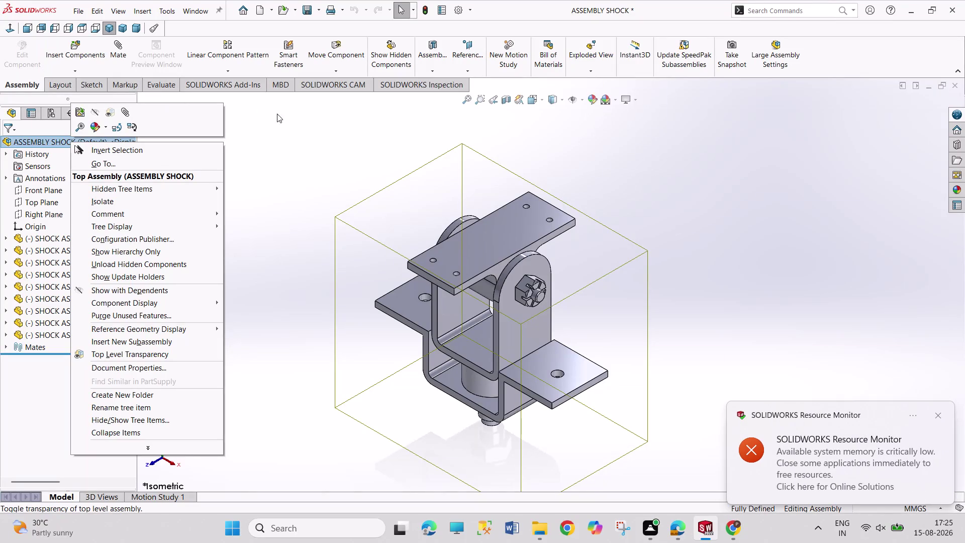
Check the assembly's Default configuration, then return to the feature list.
click(291, 117)
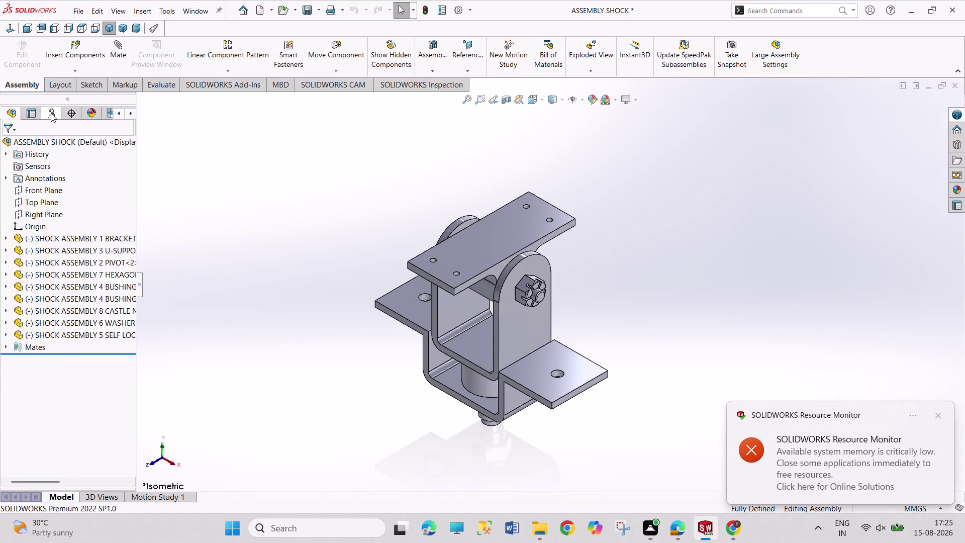
click(50, 113)
click(71, 164)
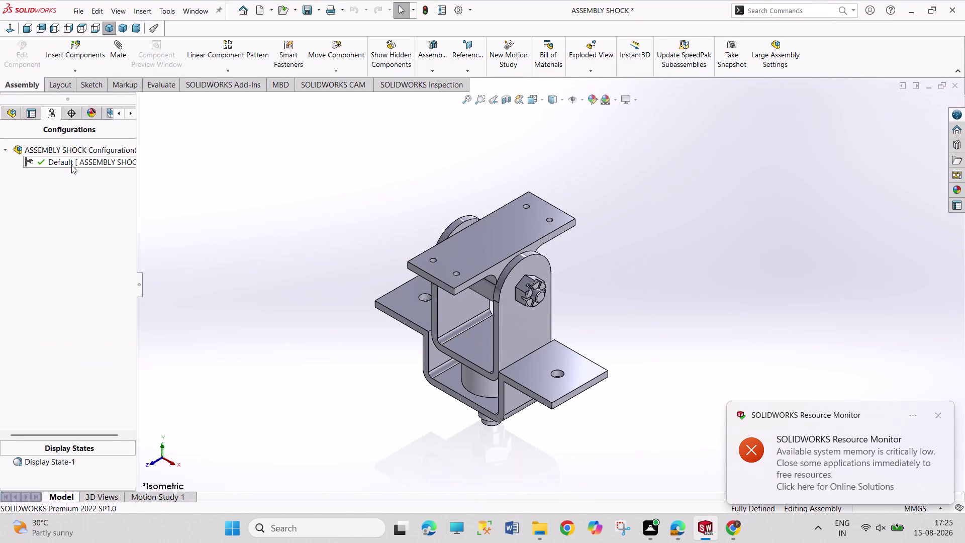
click(4, 147)
click(4, 149)
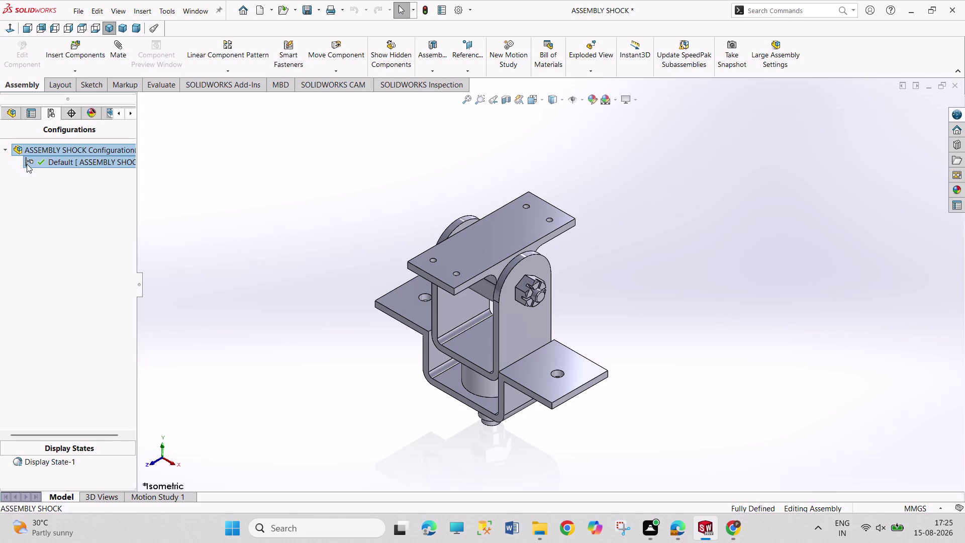
click(28, 162)
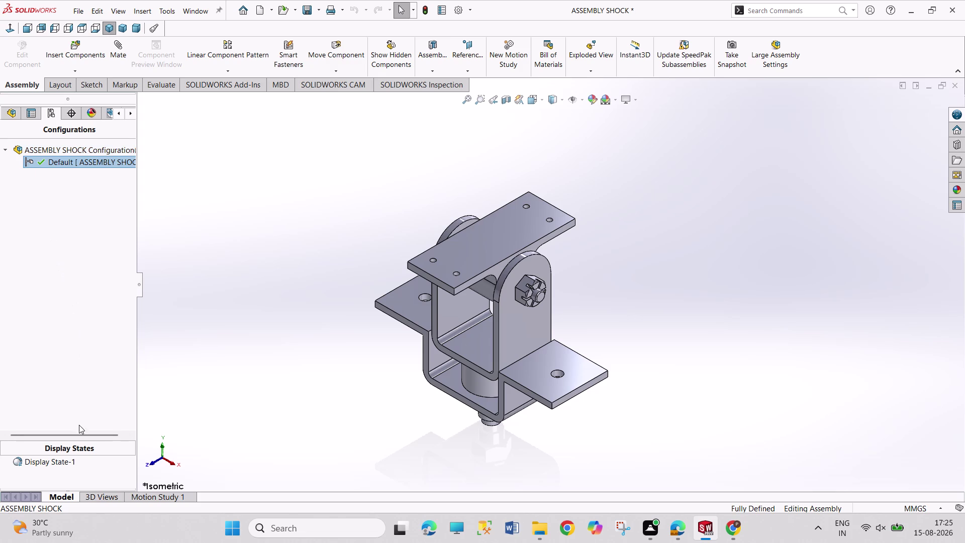
click(13, 111)
click(32, 113)
click(17, 113)
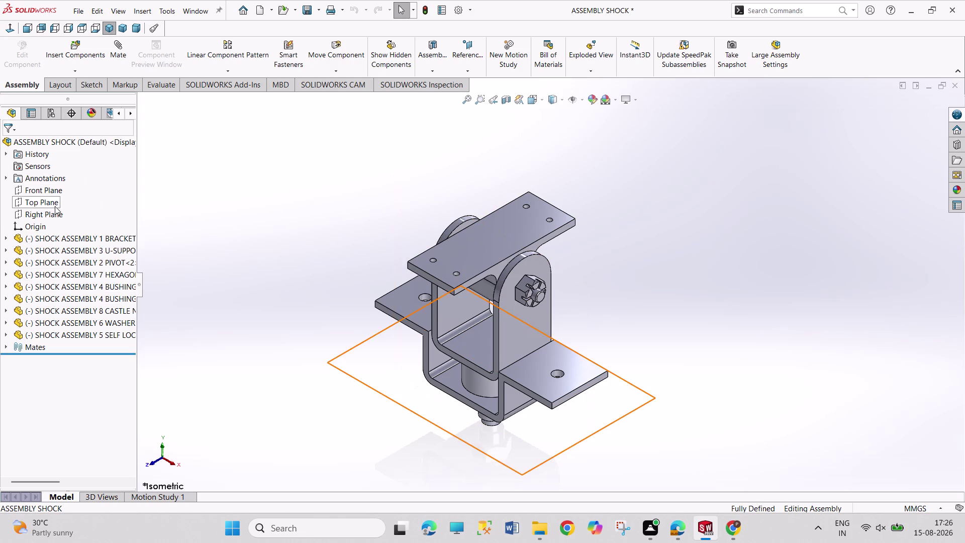
Bring up and dismiss the top assembly's options, undo, and save the shock assembly.
right_click(55, 135)
right_click(56, 141)
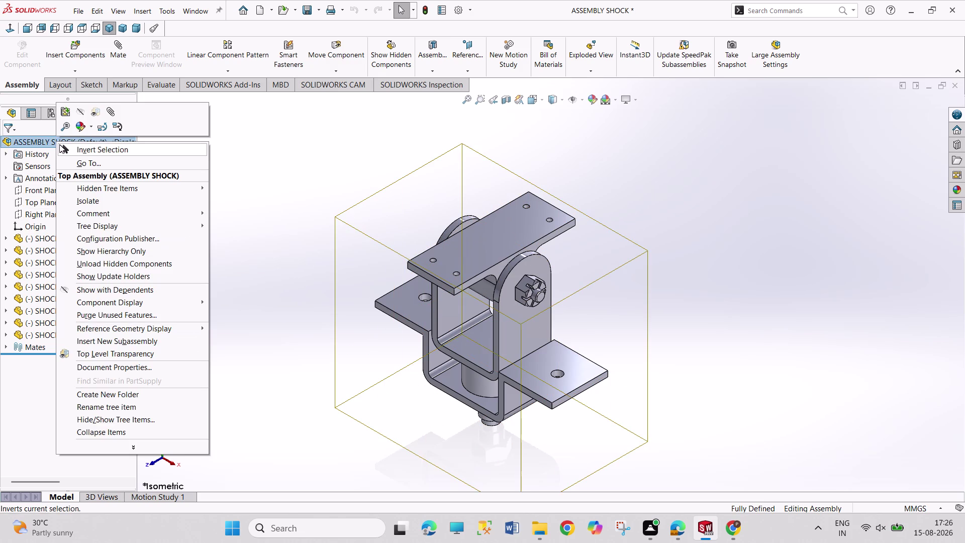
click(261, 201)
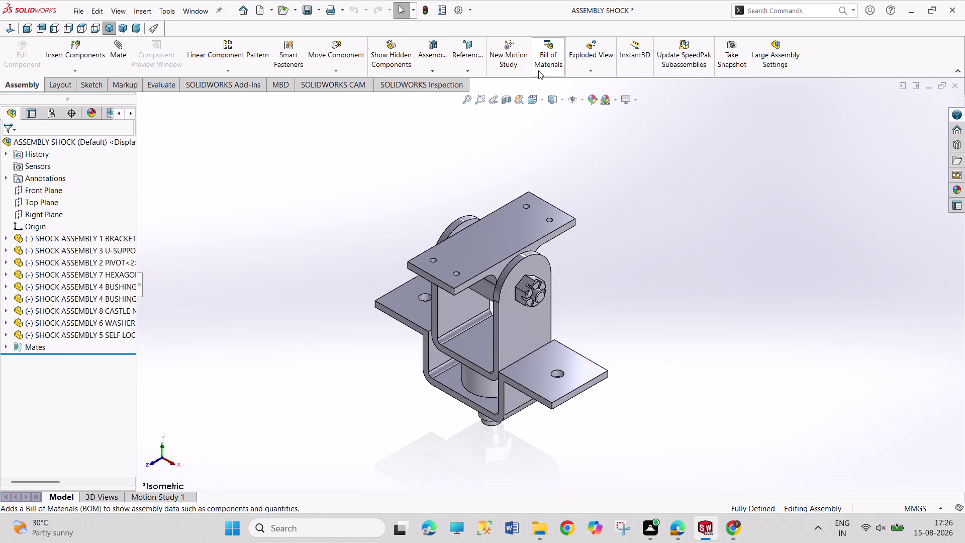
key(ctrl+z)
click(367, 161)
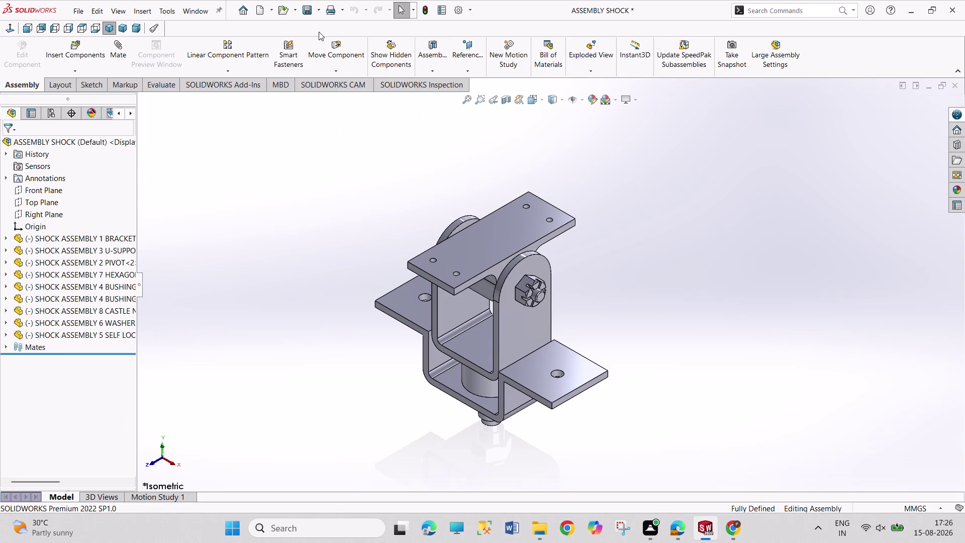
click(312, 11)
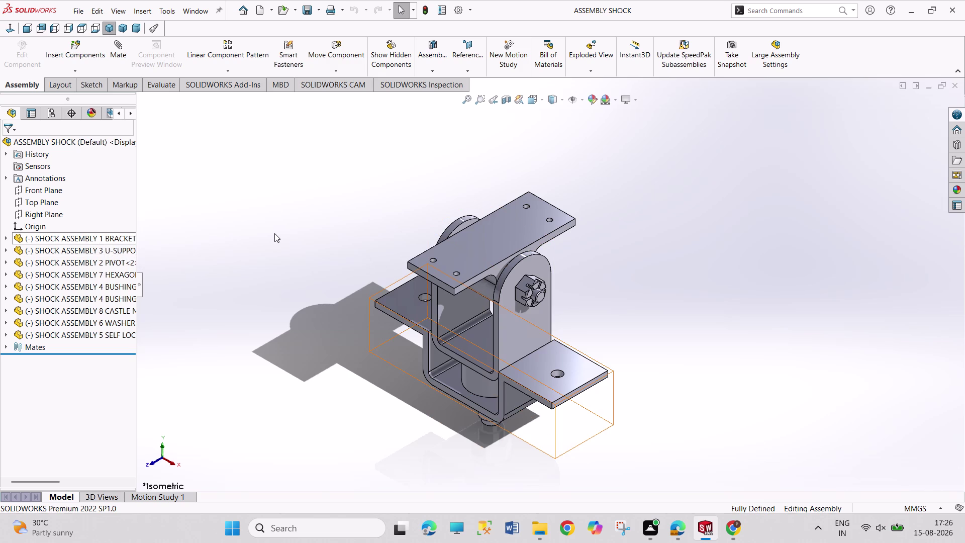
Undo the last three changes and start a new exploded view.
key(ctrl+z)
key(ctrl+z)
key(ctrl+z)
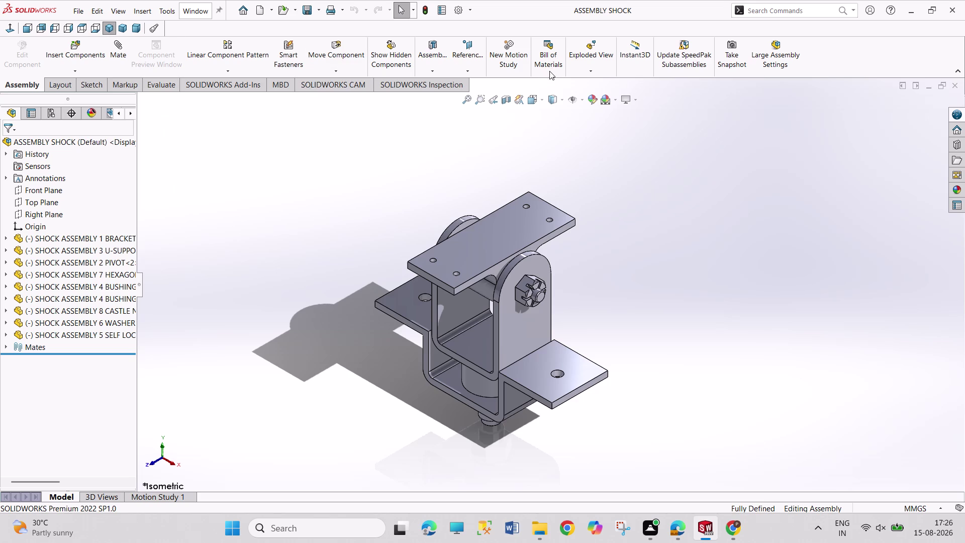
click(583, 53)
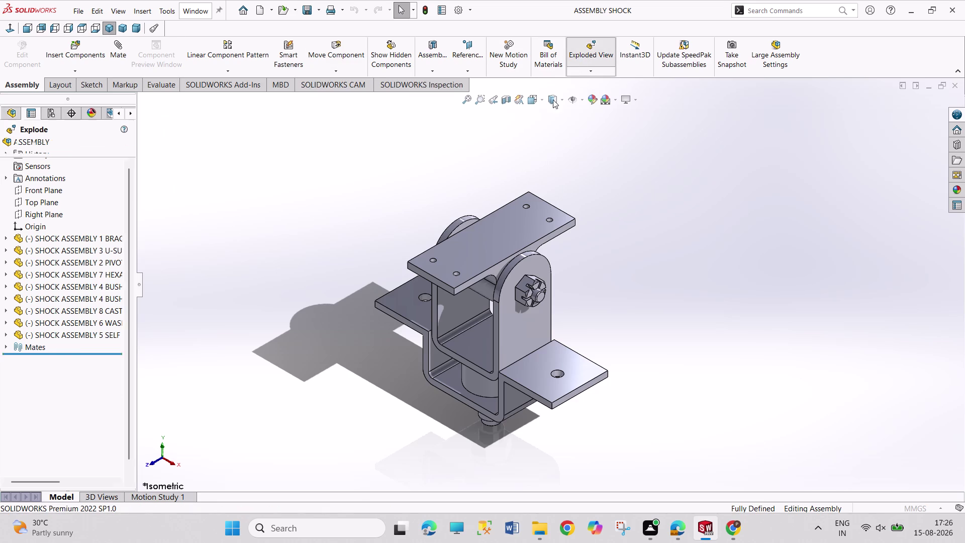
Box-select all assembly components and set the explode step to chain type.
drag(281, 149, 335, 388)
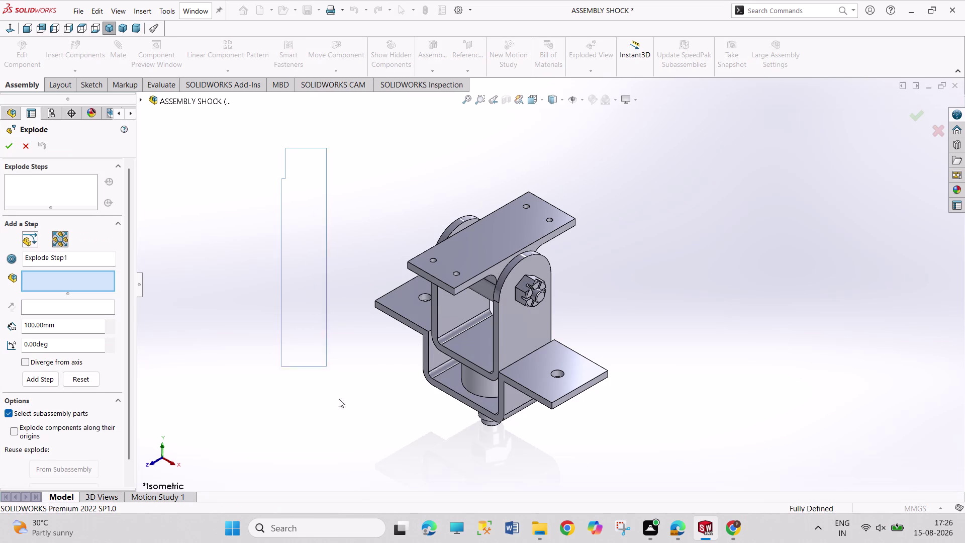
drag(335, 389, 638, 469)
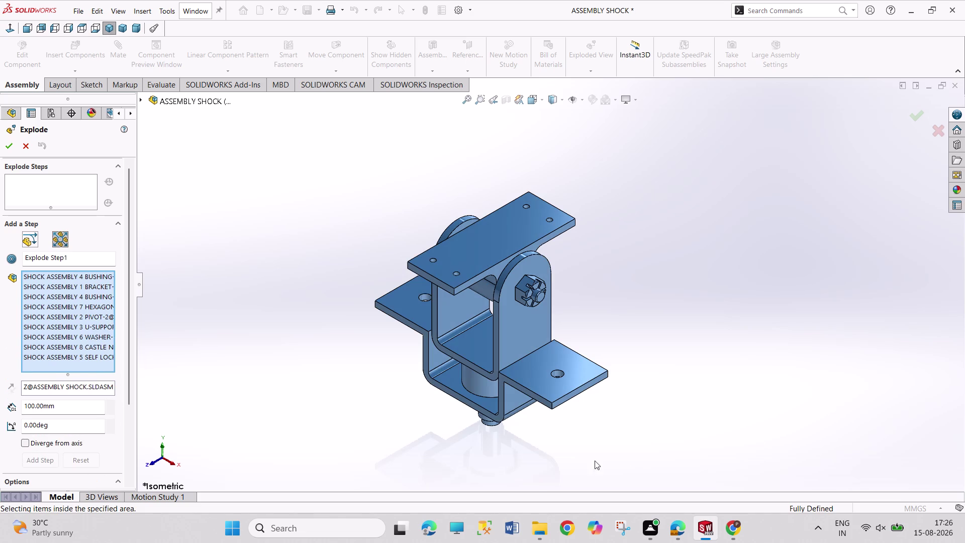
scroll(down, 3)
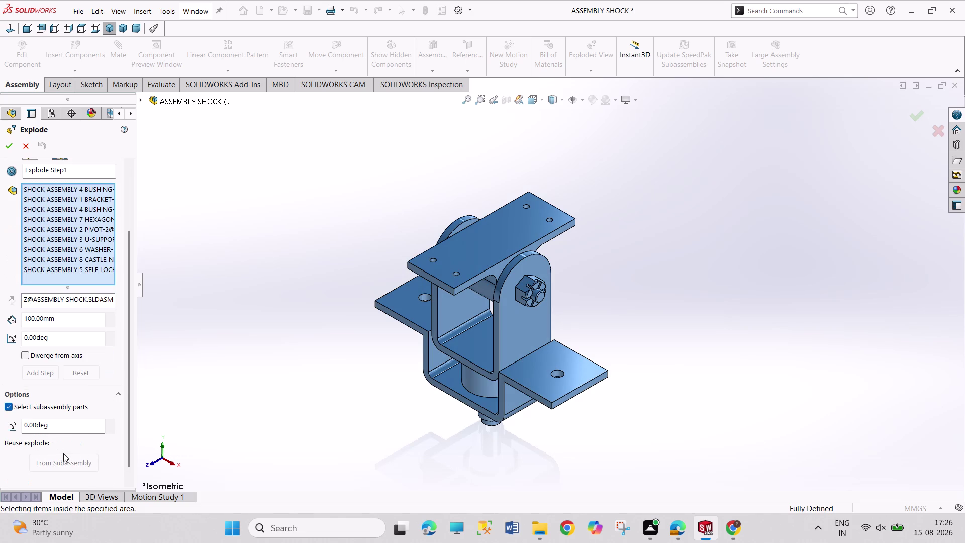
scroll(up, 3)
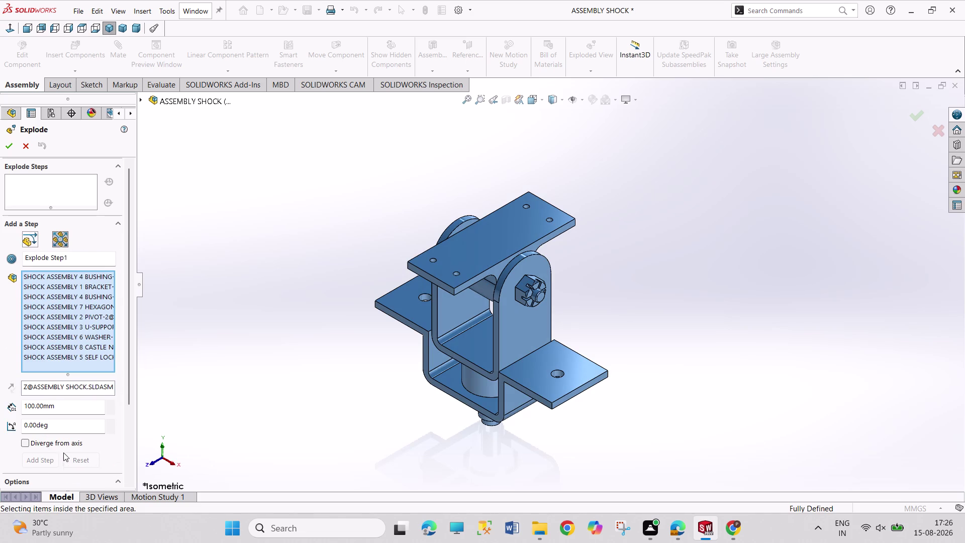
click(13, 257)
click(12, 274)
click(25, 244)
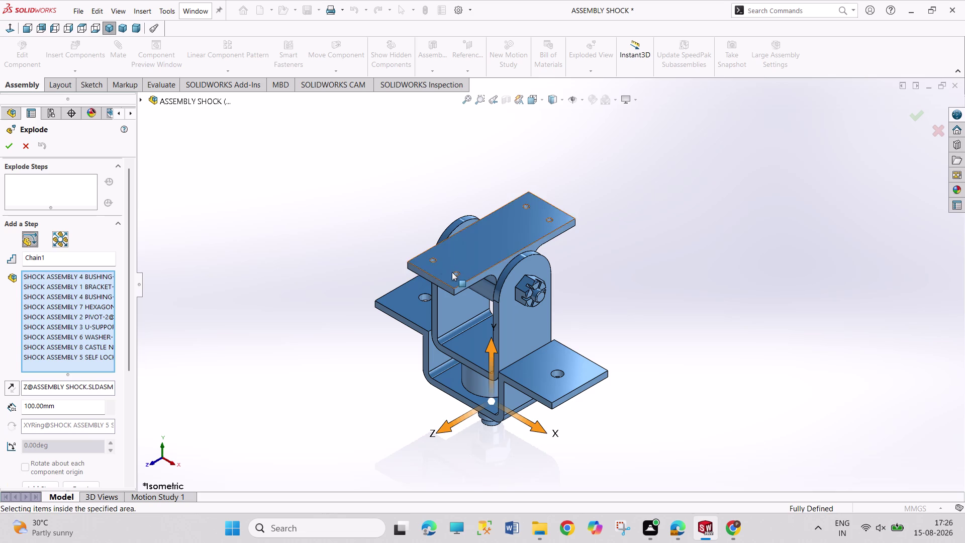
Lift the top plate parts upward along Y and confirm the exploded view.
drag(476, 251, 472, 179)
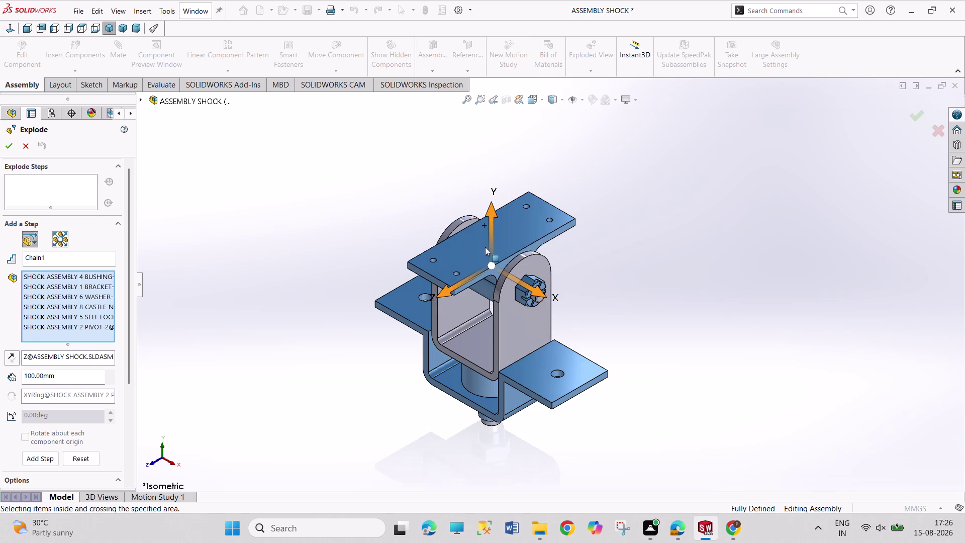
drag(485, 246, 485, 208)
click(493, 229)
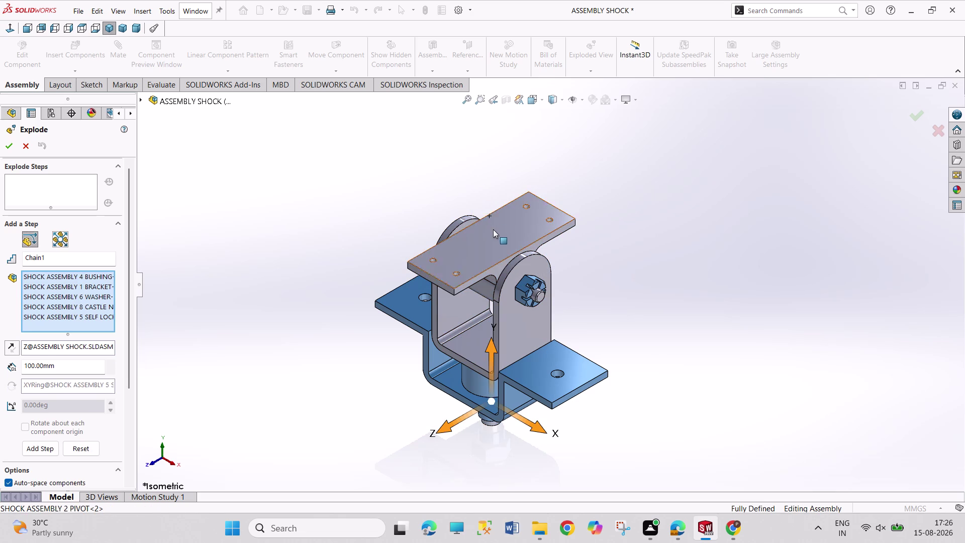
drag(492, 236, 492, 176)
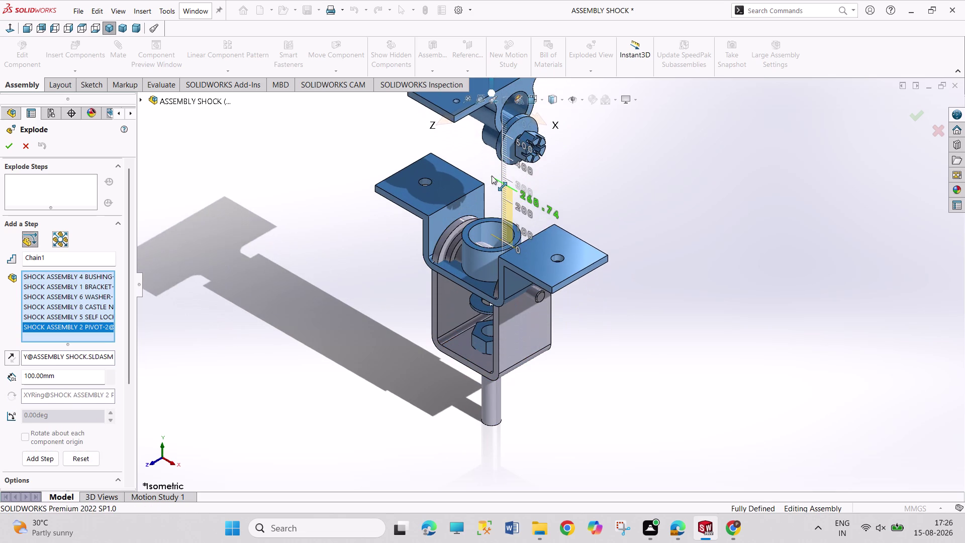
drag(492, 175, 492, 180)
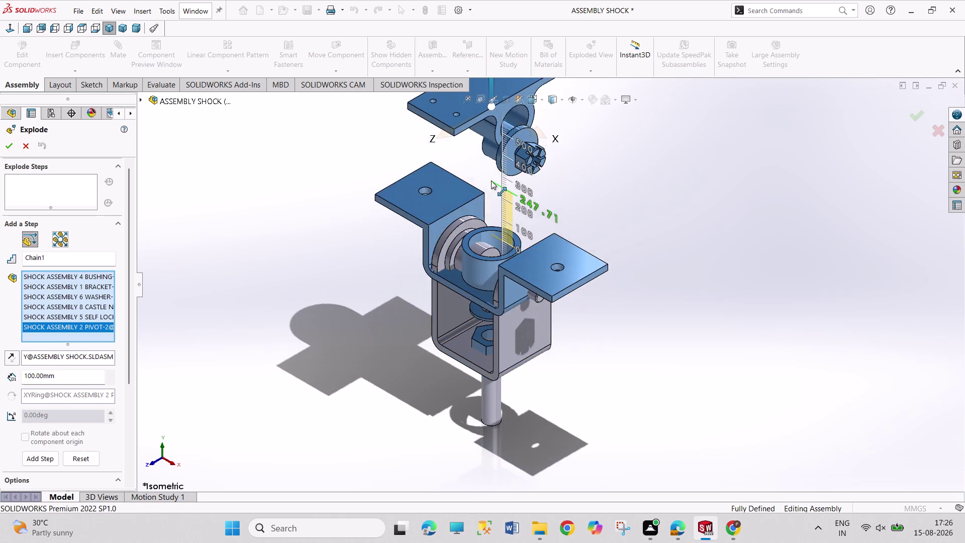
drag(492, 181, 498, 215)
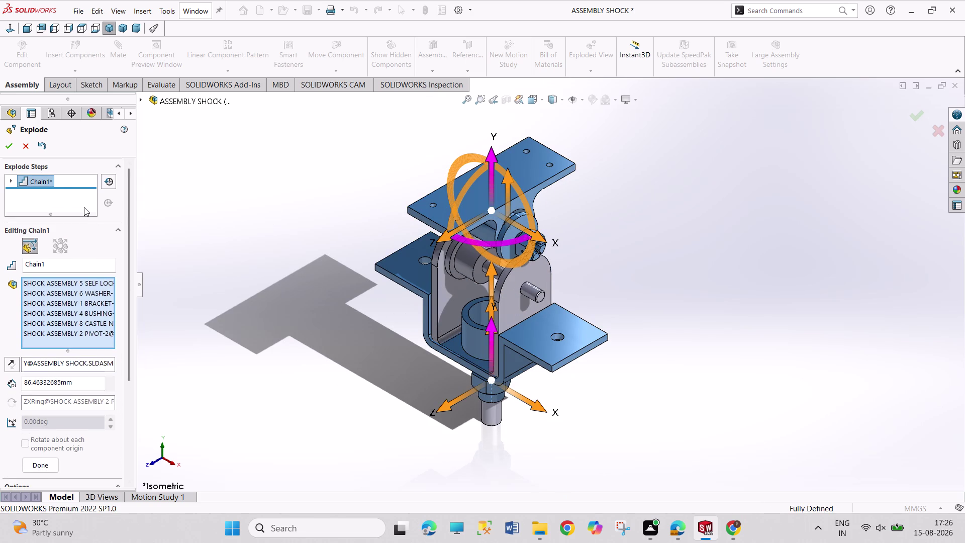
click(11, 151)
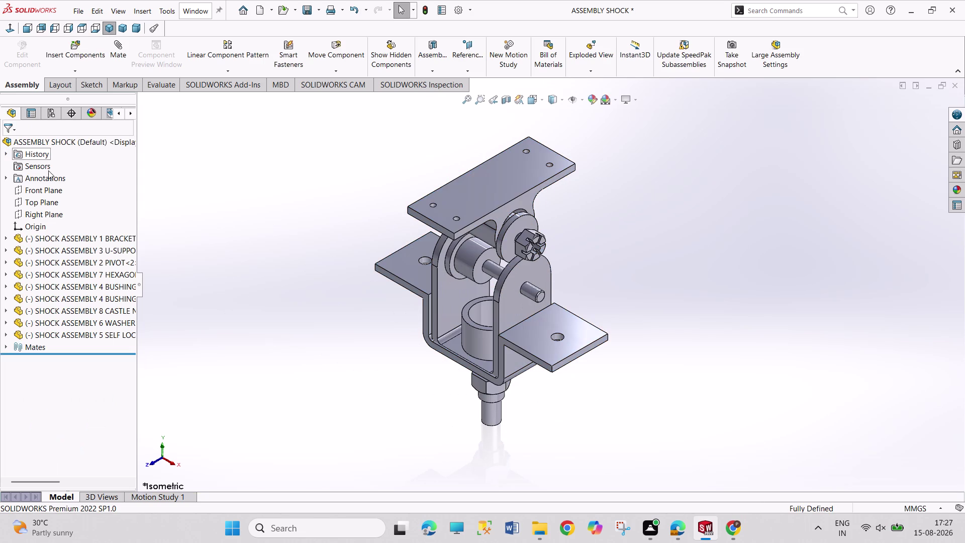
Isolate the top assembly from its context menu, then undo four changes.
right_click(74, 143)
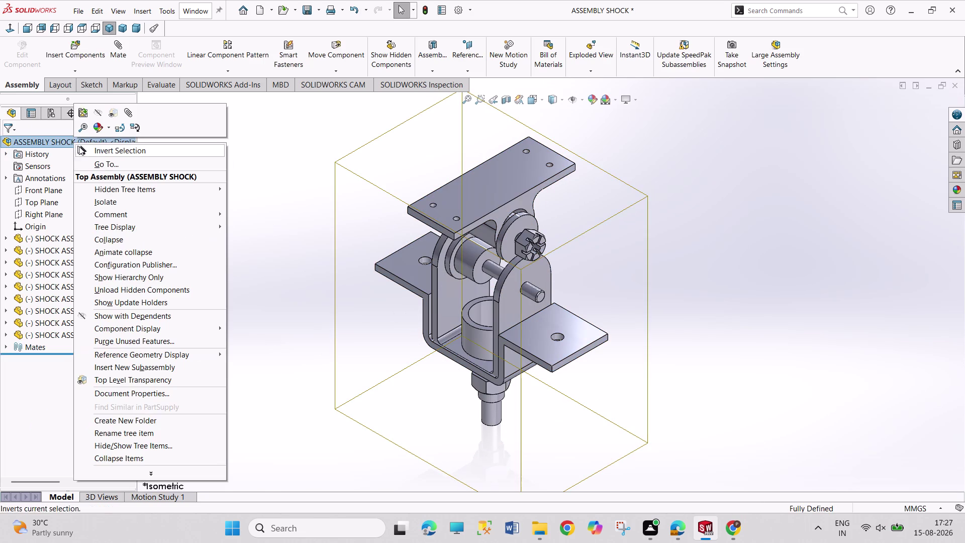
click(105, 202)
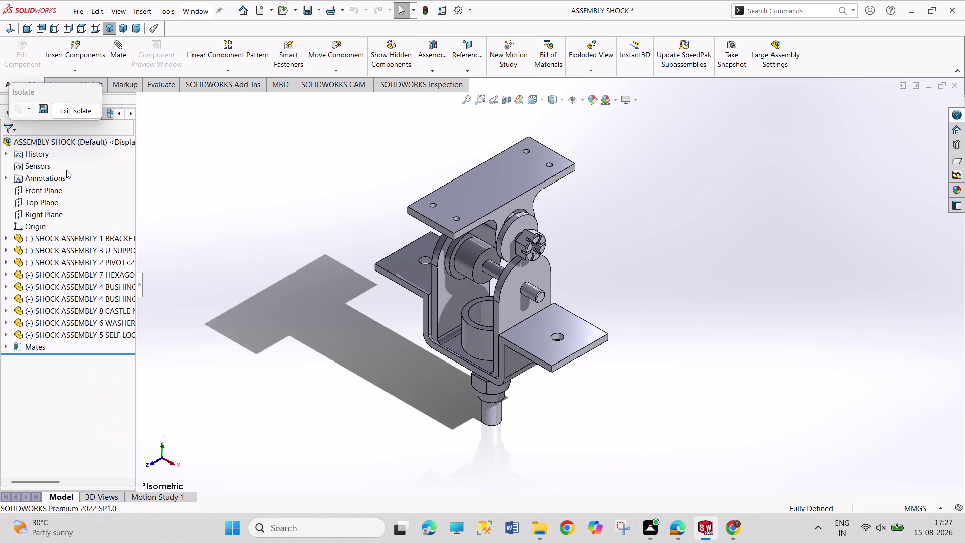
click(68, 114)
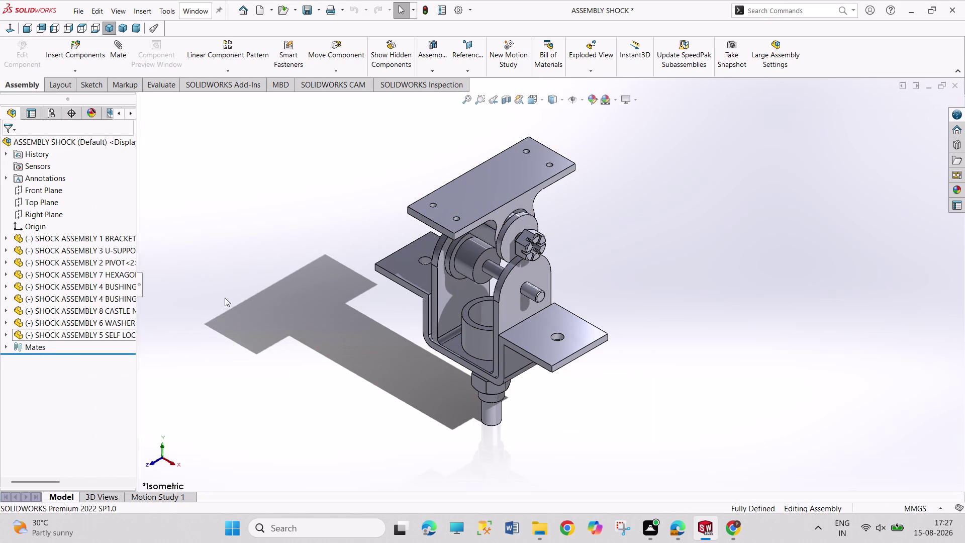
key(ctrl+z)
key(ctrl+z)
key(ctrl+z)
key(ctrl+z)
Cancel the first explode attempt and restart Exploded View from the Assembly dropdown.
click(601, 55)
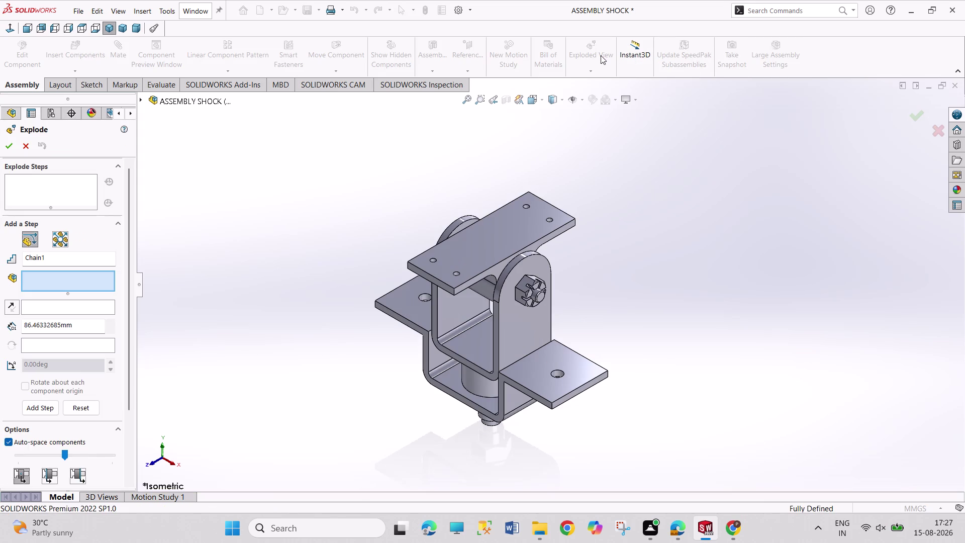
click(15, 146)
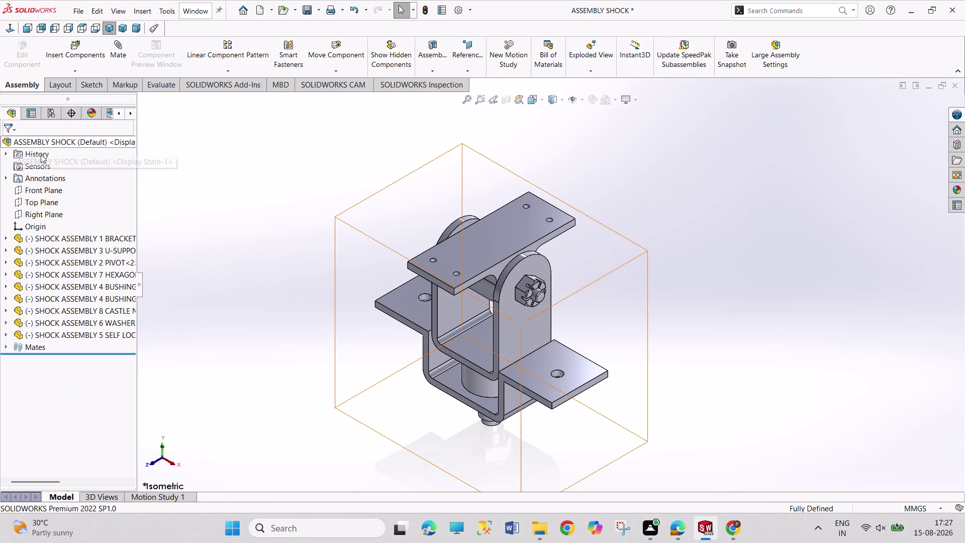
click(274, 203)
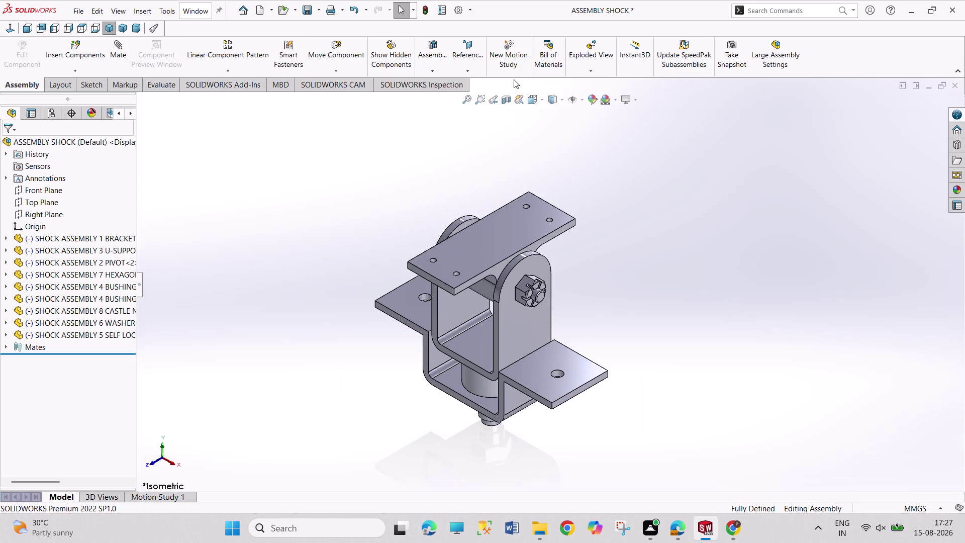
click(589, 69)
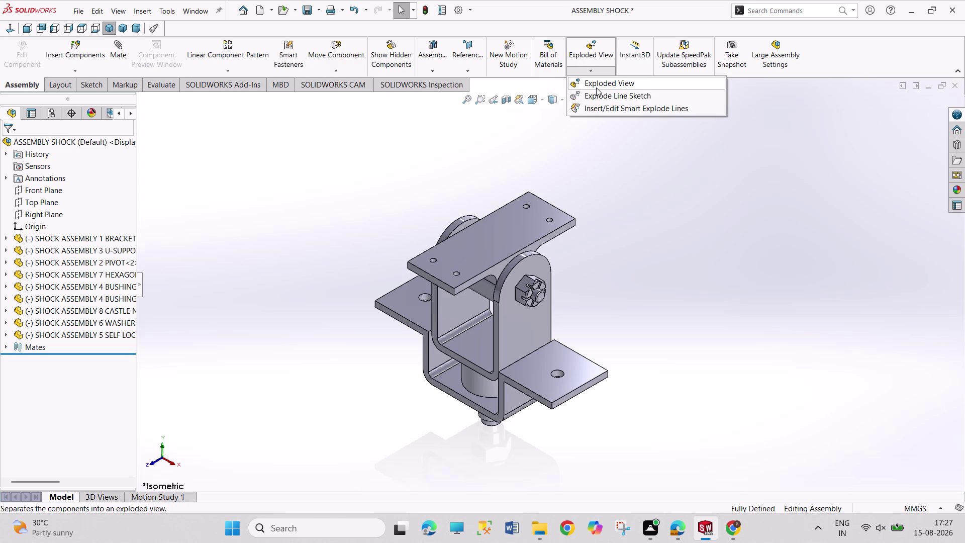
click(596, 87)
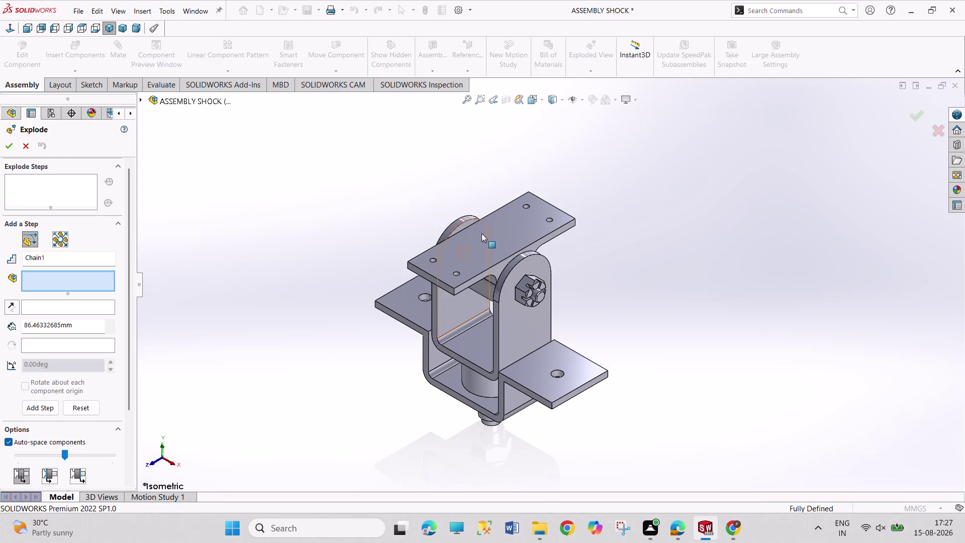
Drag the top pivot piece up along Y above the U-support and accept the explode step.
click(484, 234)
drag(491, 236, 492, 193)
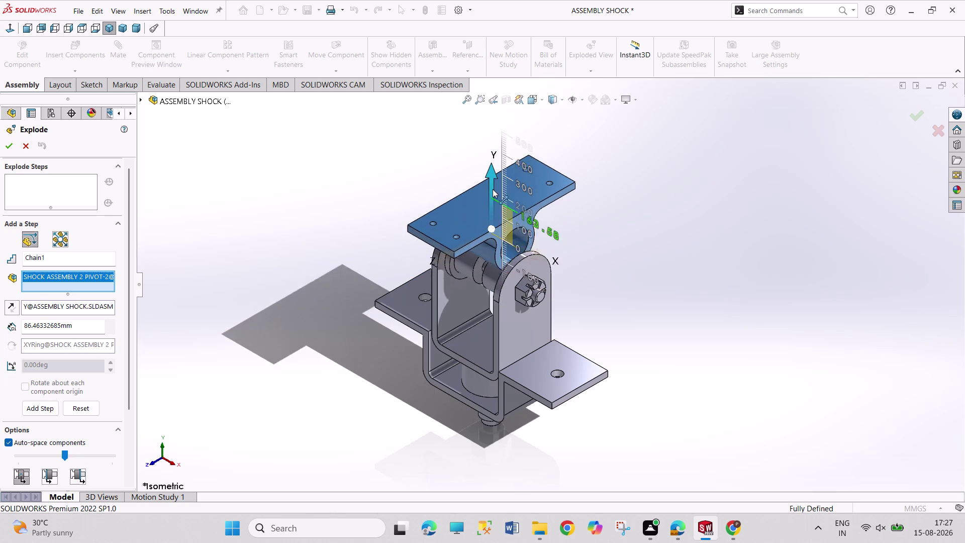
drag(493, 193, 496, 144)
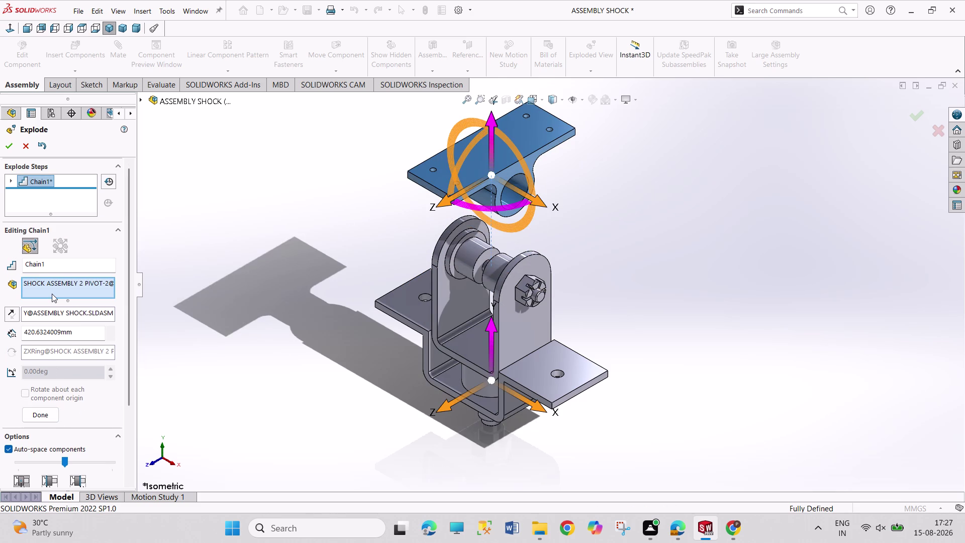
click(11, 148)
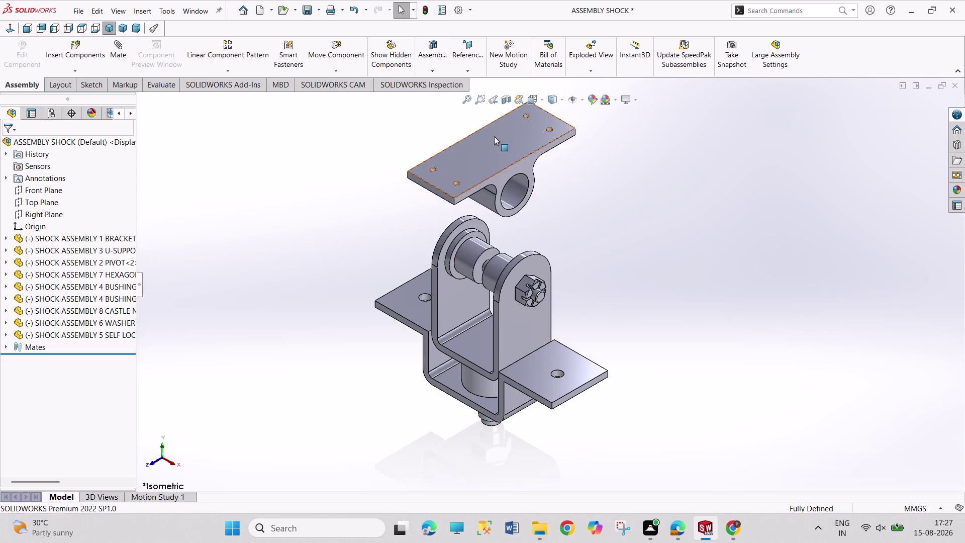
drag(494, 136, 500, 158)
click(309, 223)
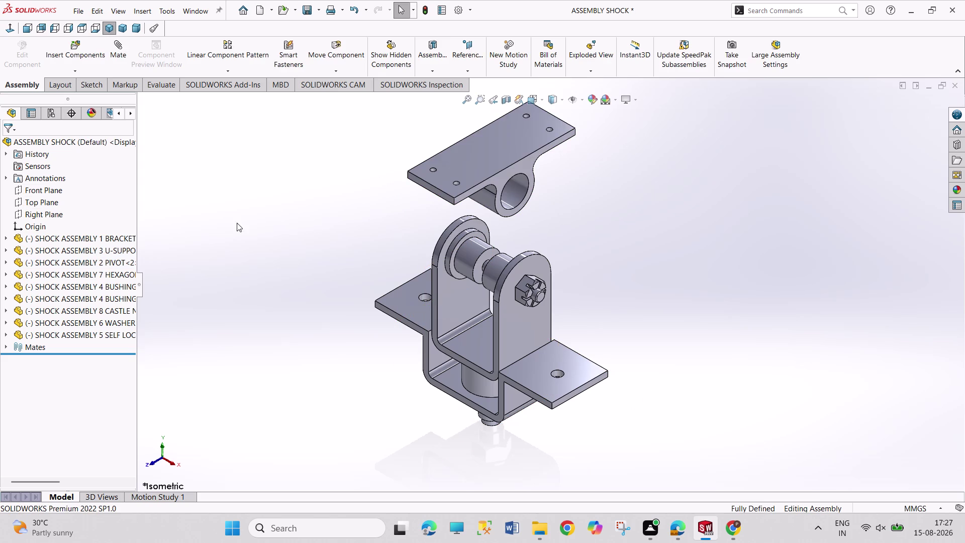
right_click(66, 142)
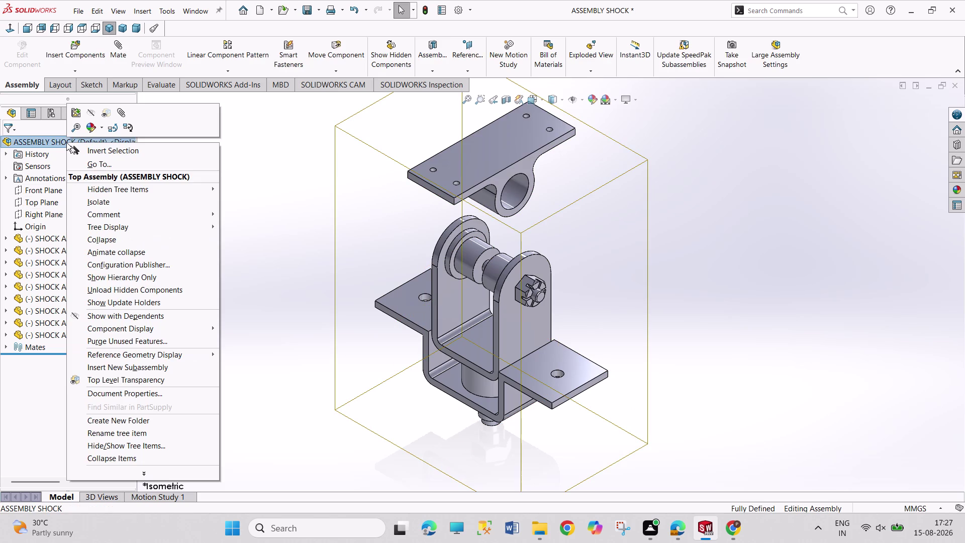
Dismiss the assembly menu and collapse the exploded view.
click(114, 197)
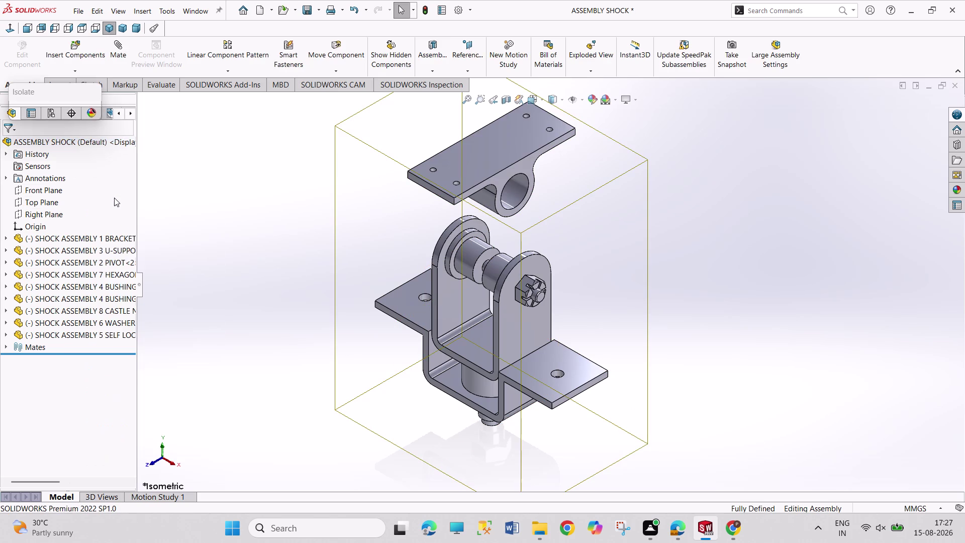
click(64, 111)
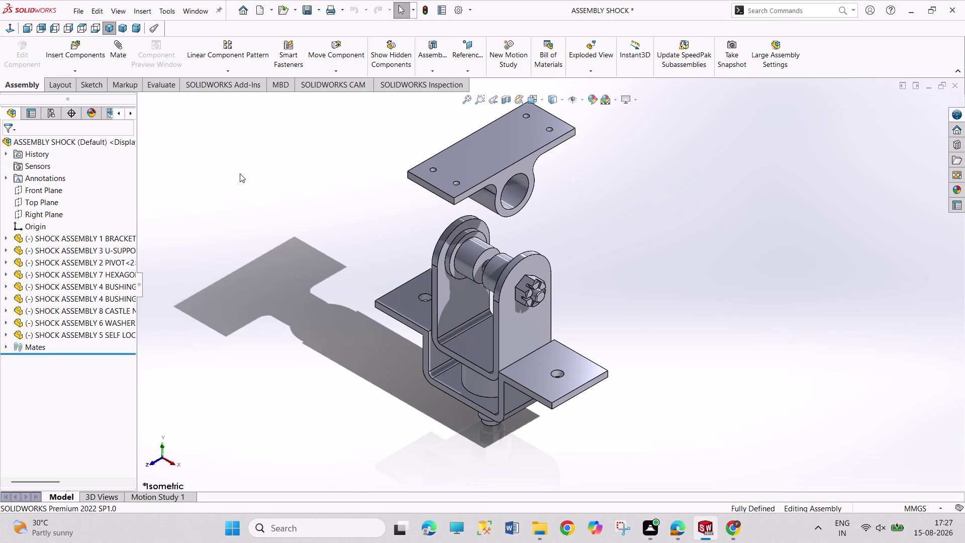
click(582, 49)
click(14, 145)
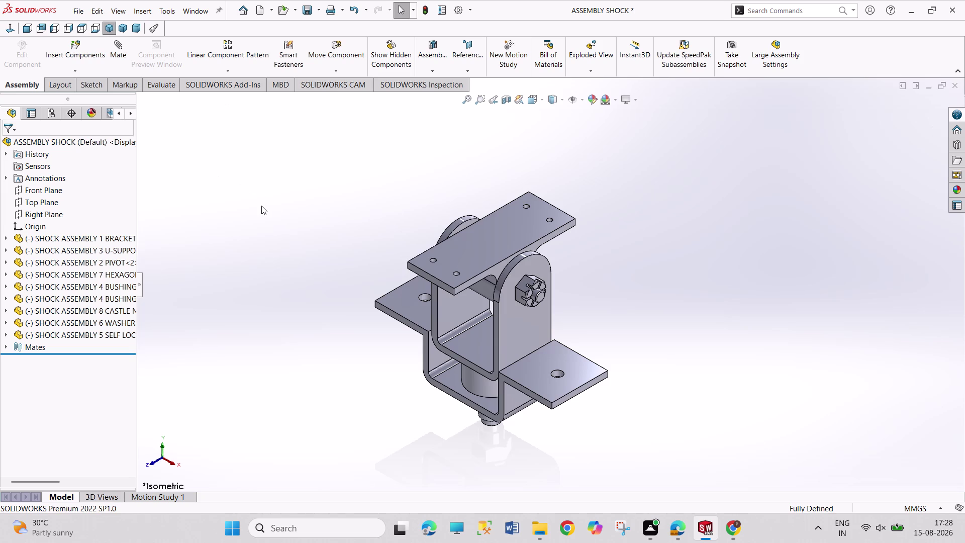
Save, undo three changes, and show the Default configuration in the ConfigurationManager.
key(ctrl+s)
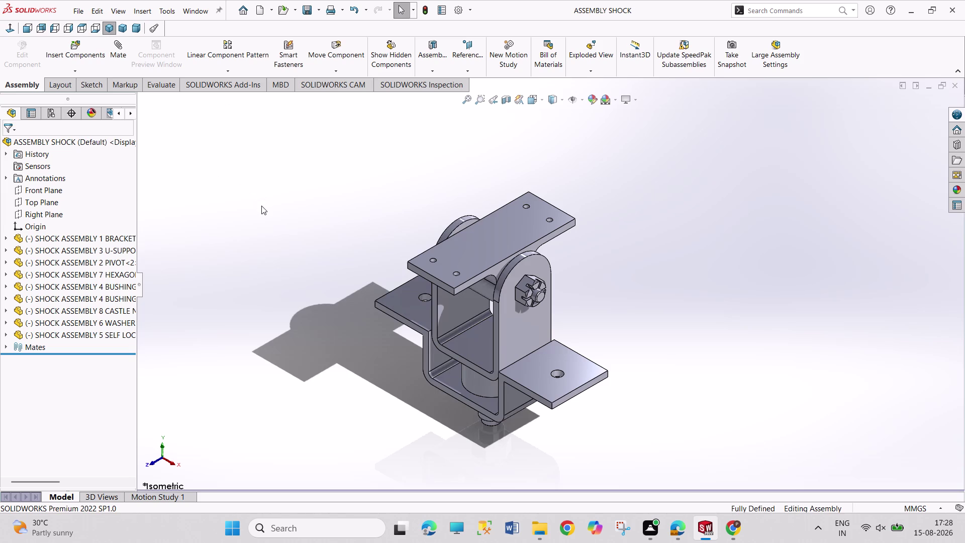
key(ctrl+z)
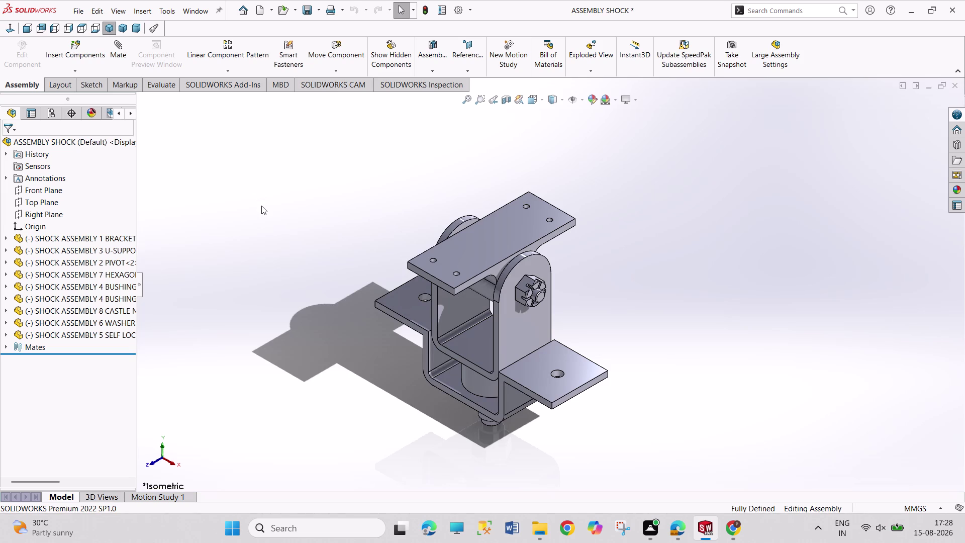
key(ctrl+z)
key(ctrl+z)
click(84, 67)
click(179, 161)
click(45, 115)
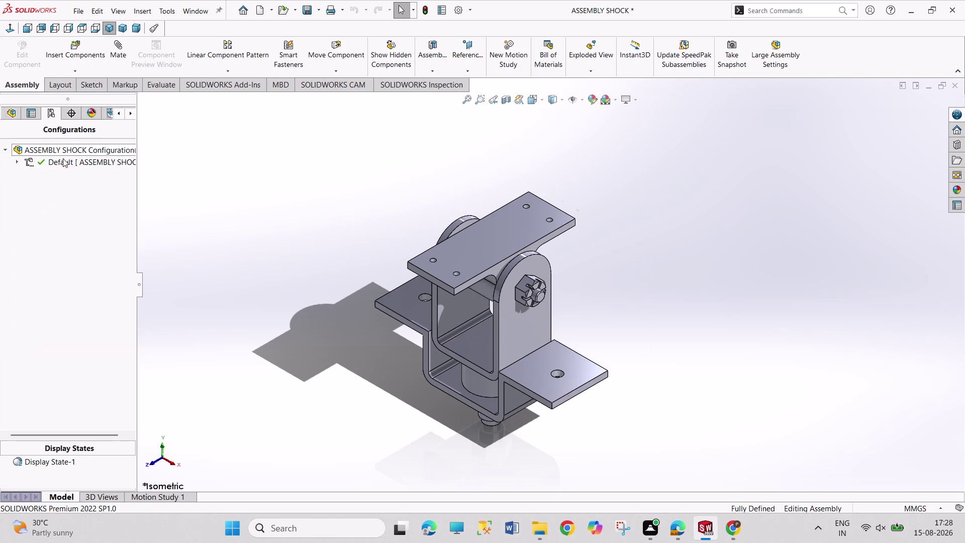
Activate the Default configuration and return to the assembly's design tree.
click(62, 161)
double_click(63, 161)
double_click(63, 161)
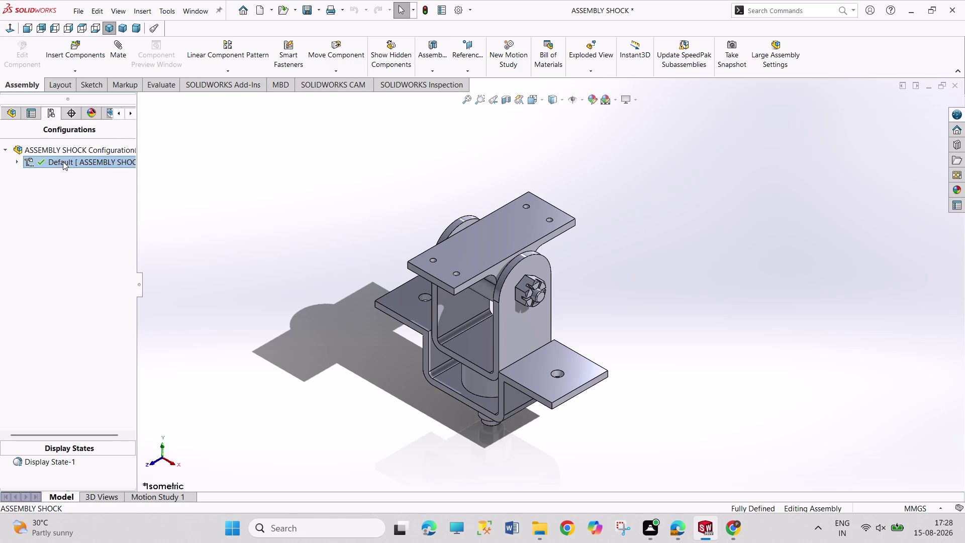
click(17, 112)
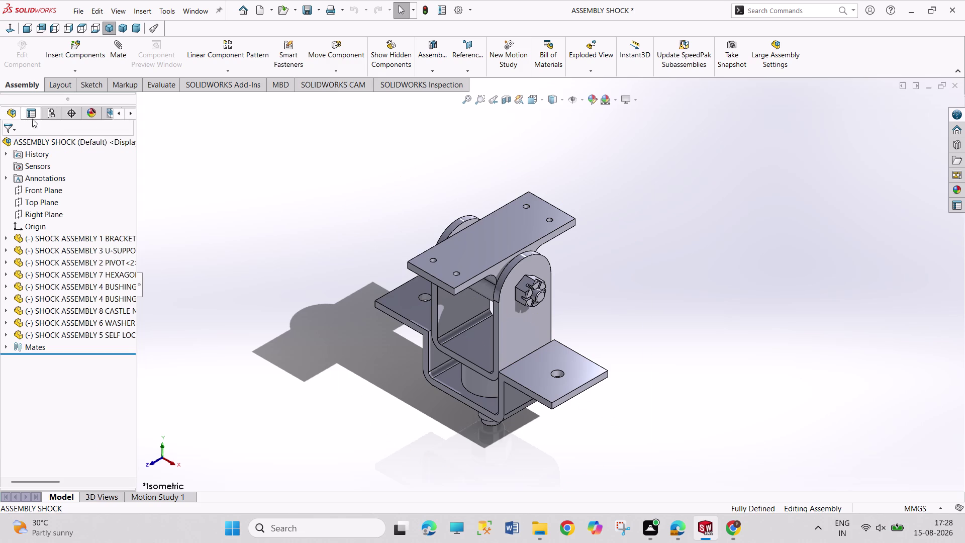
Cycle through the side panel tabs, adjust the view, and open the Window menu.
click(130, 110)
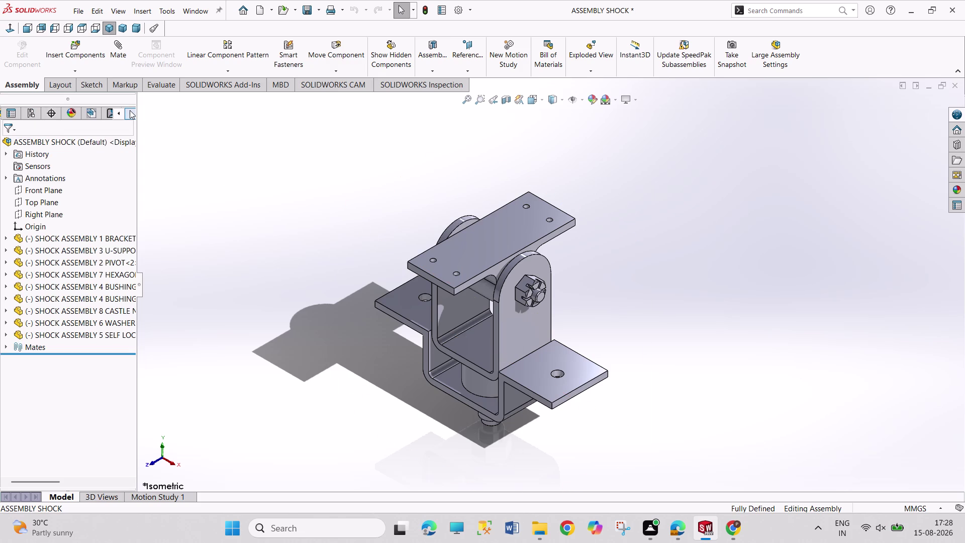
click(129, 110)
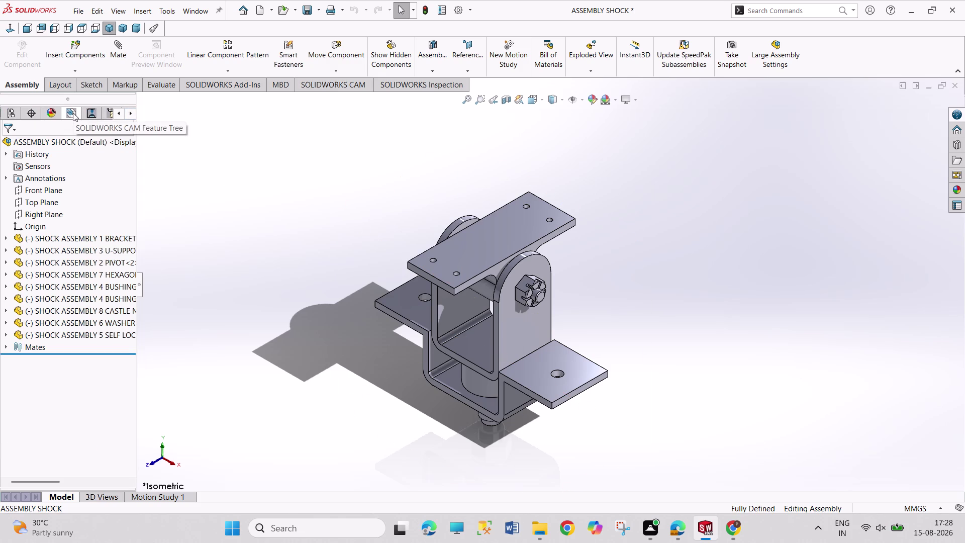
click(122, 111)
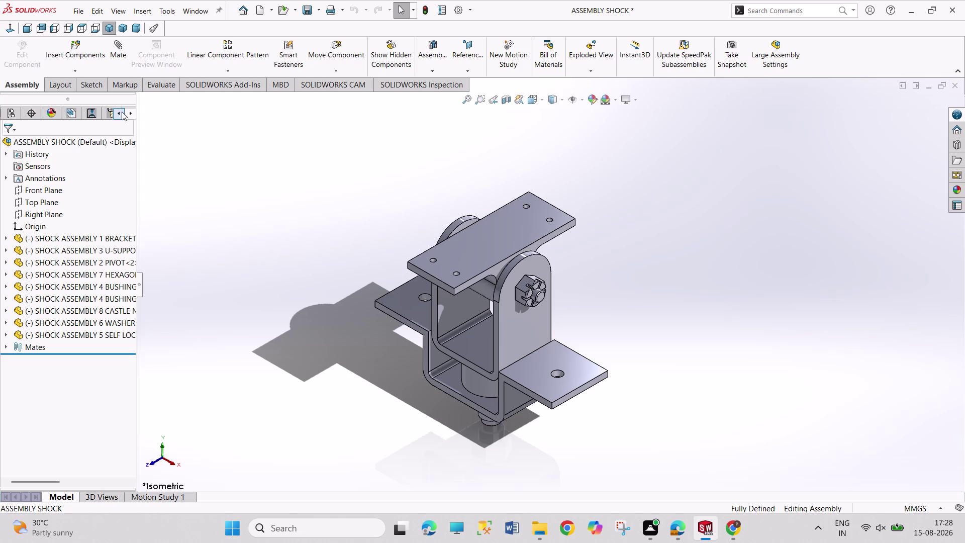
triple_click(122, 112)
click(122, 112)
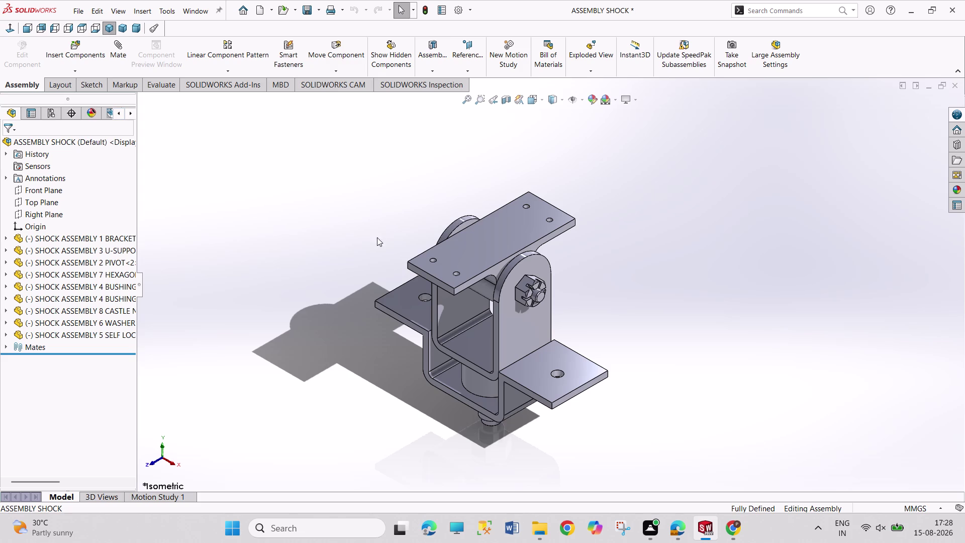
drag(605, 175, 653, 215)
drag(576, 187, 631, 211)
drag(594, 192, 642, 214)
drag(591, 190, 626, 207)
drag(591, 187, 672, 226)
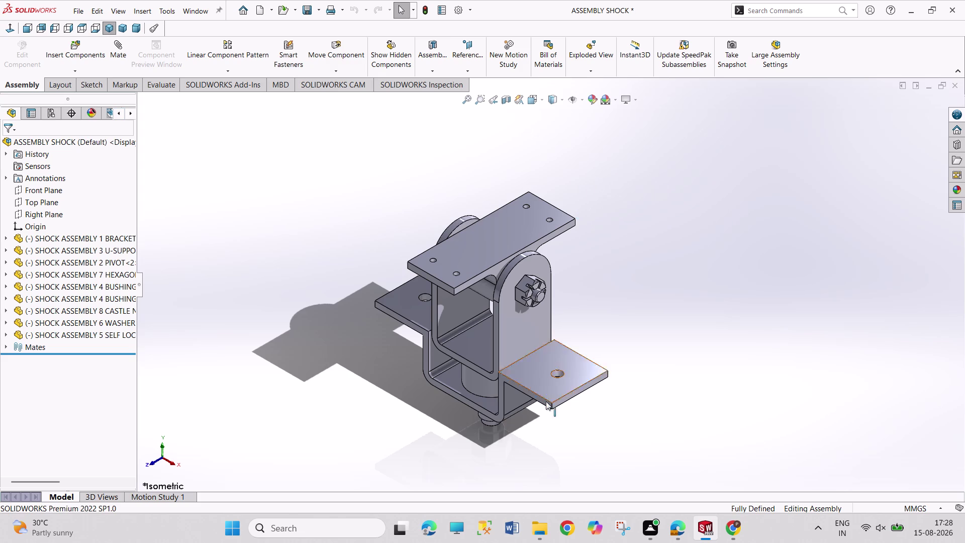
click(204, 8)
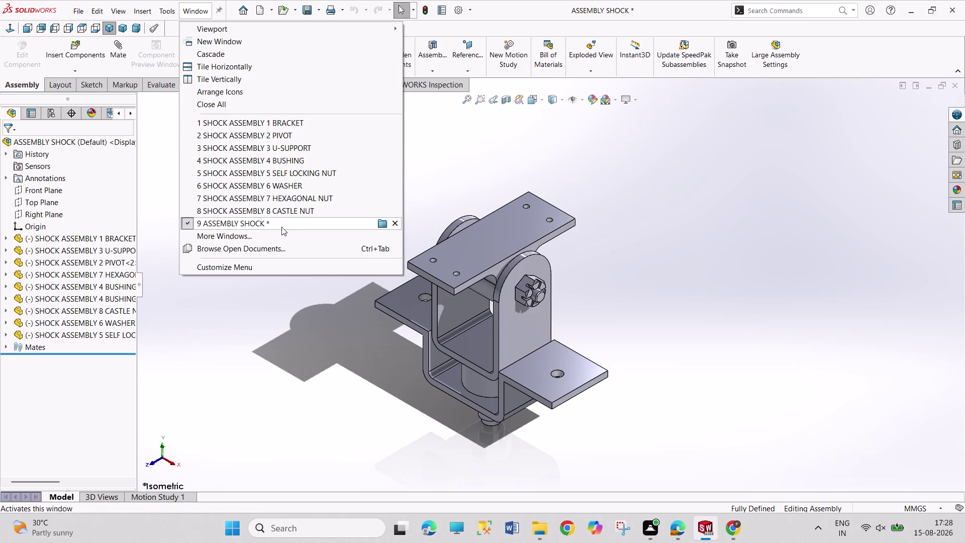
Switch to the Sheet1 drawing and open the isometric shock assembly view's properties.
click(278, 236)
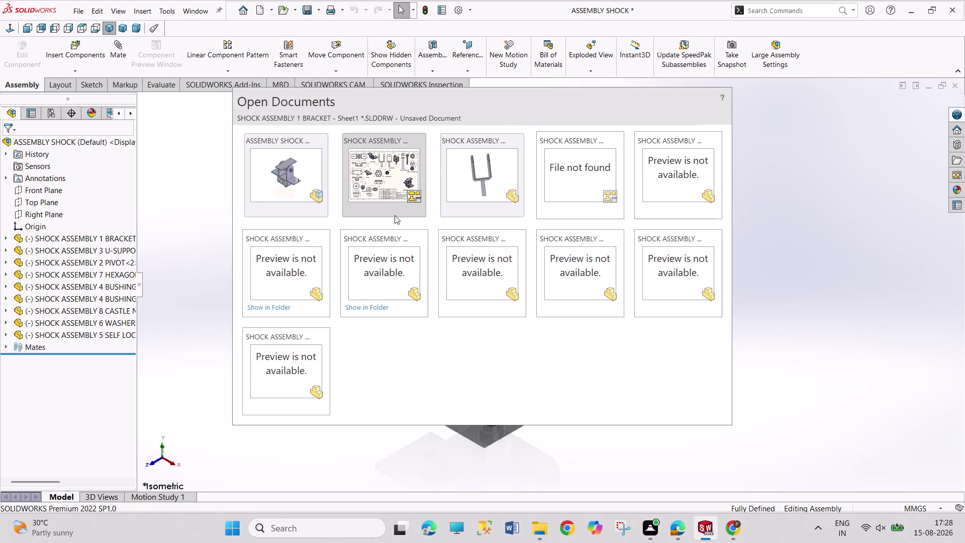
click(376, 191)
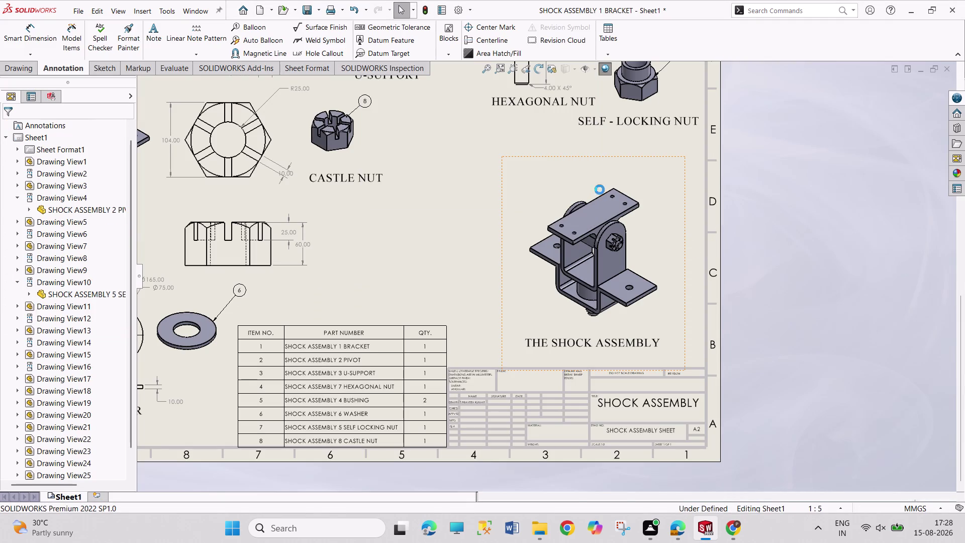
scroll(up, 3)
scroll(up, 3)
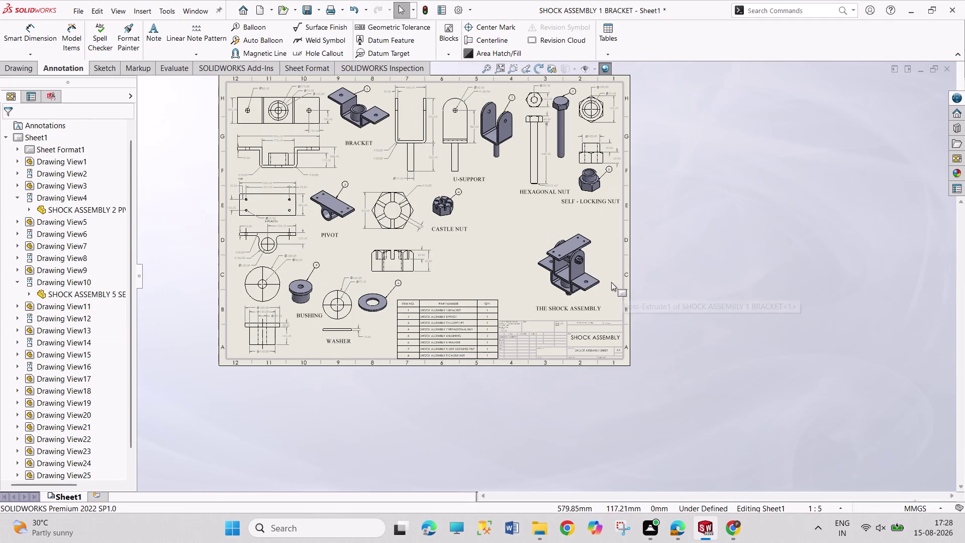
scroll(down, 3)
click(590, 215)
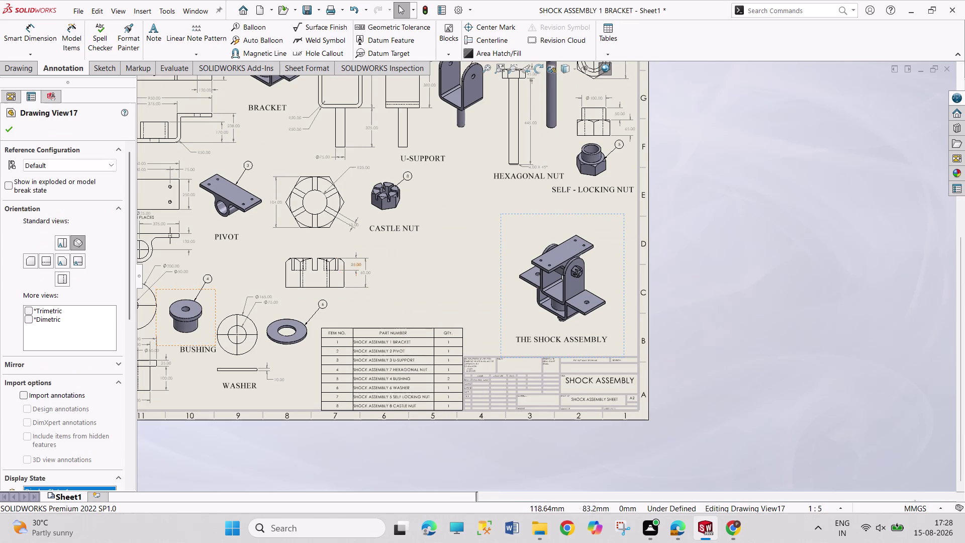
Close the view properties and move the shock assembly view up and left.
drag(129, 320, 137, 355)
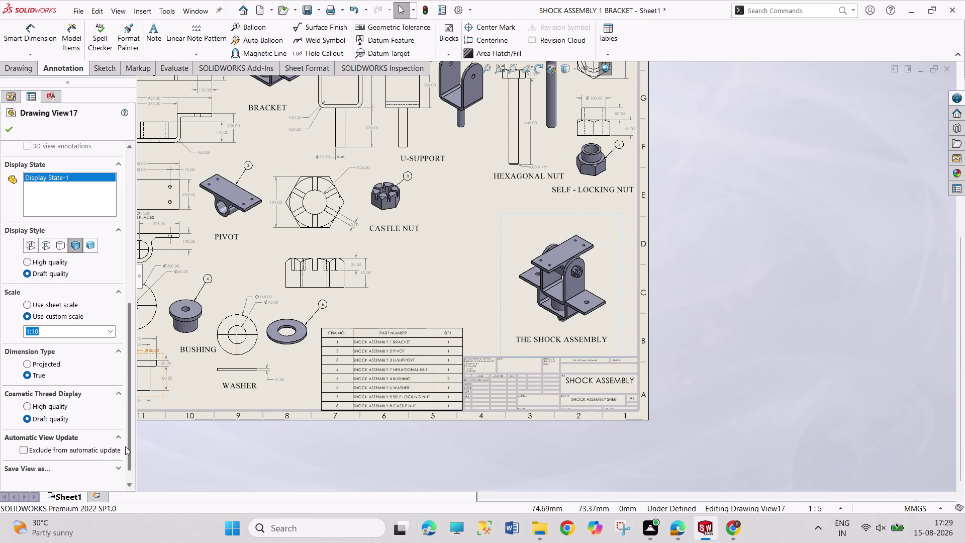
drag(127, 446, 120, 417)
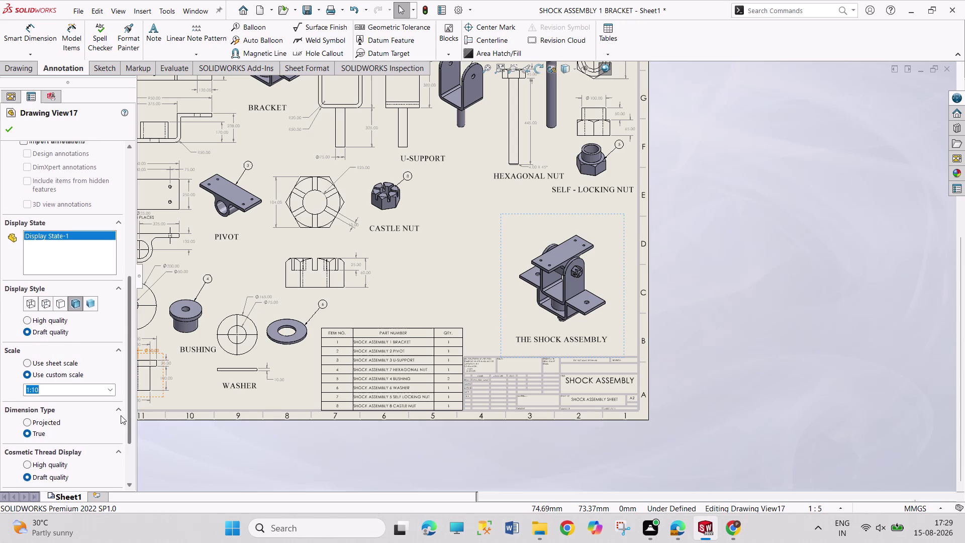
drag(121, 416, 122, 309)
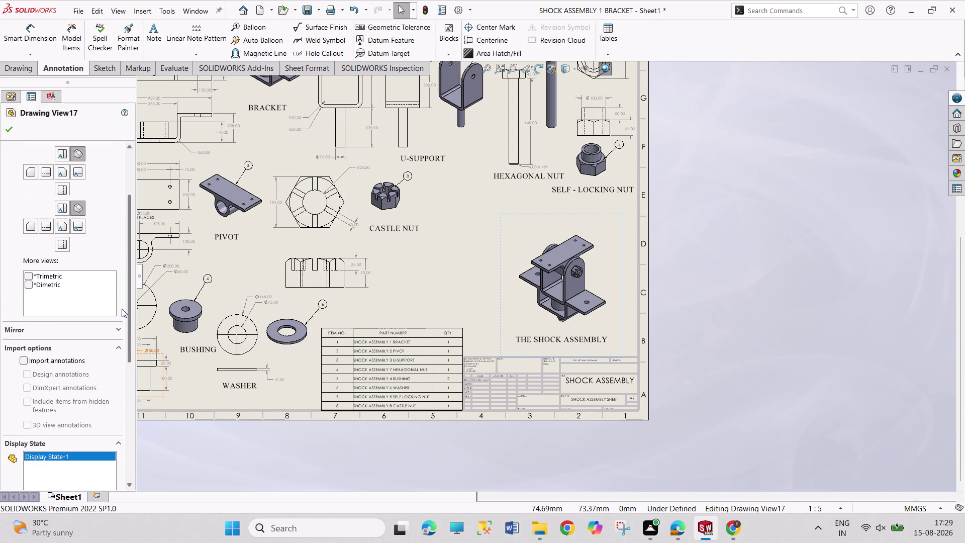
drag(121, 309, 117, 250)
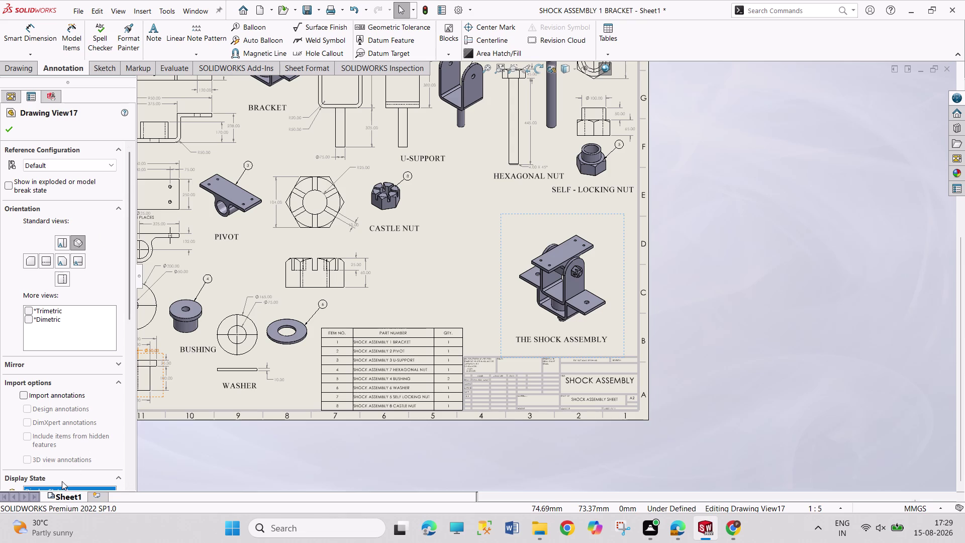
scroll(up, 3)
scroll(up, 3)
click(9, 130)
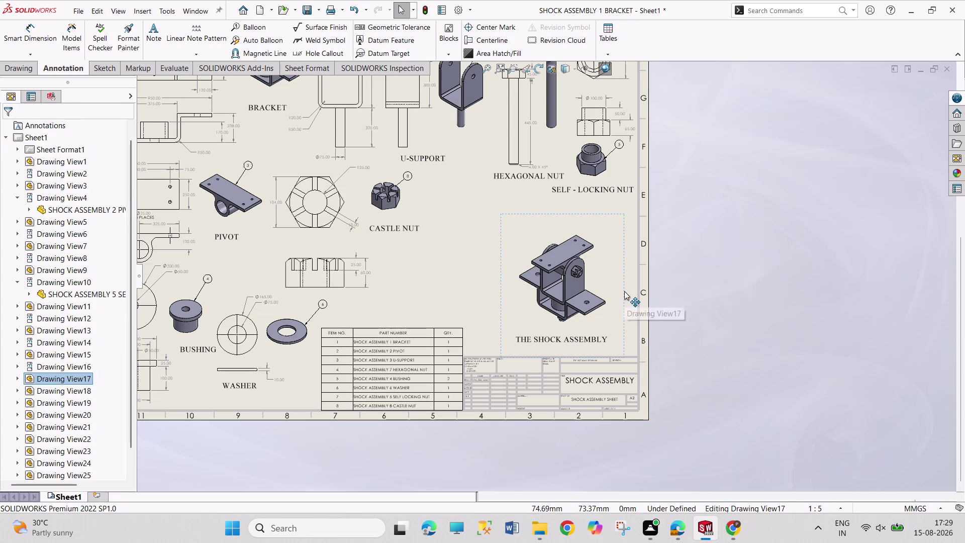
drag(624, 291, 574, 258)
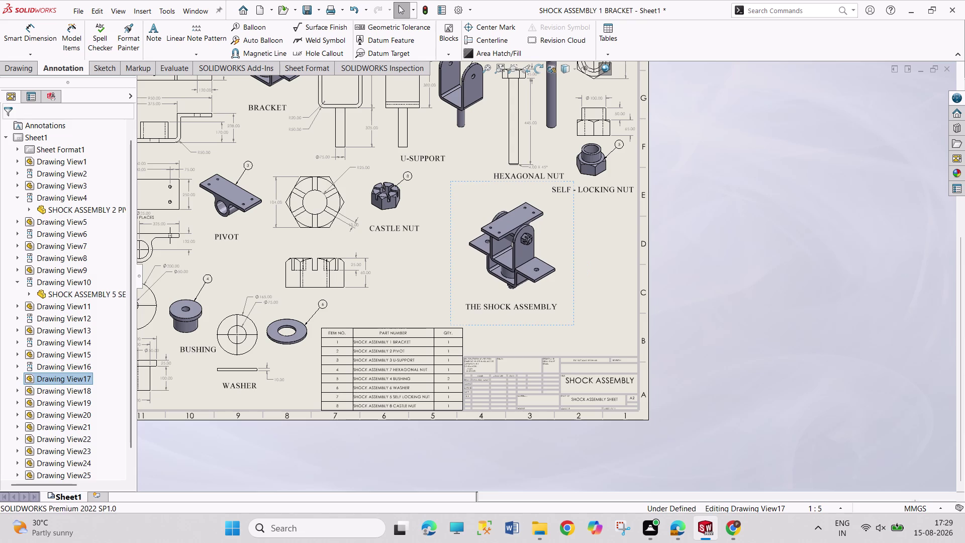
Set the view's custom scale to 1:8 and reposition it near the castle nut.
scroll(down, 3)
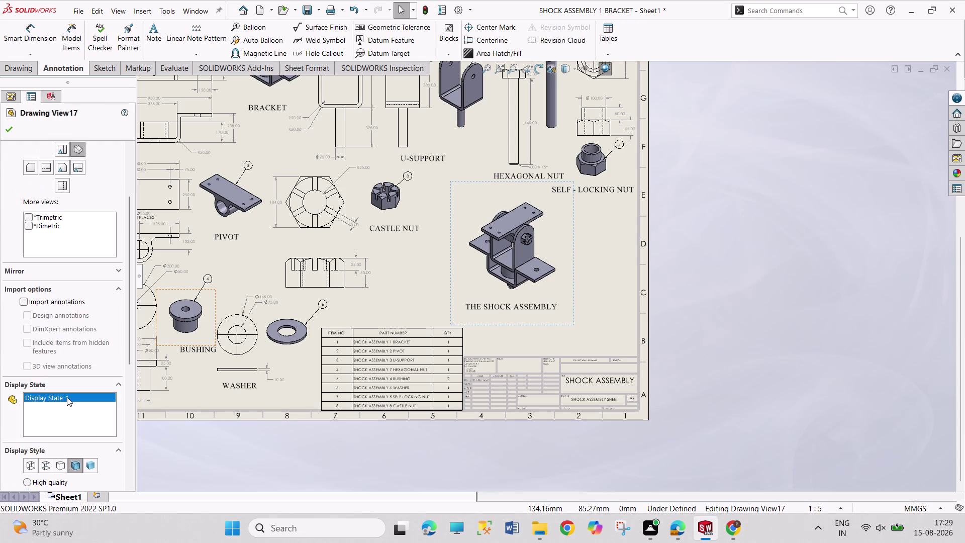
scroll(down, 3)
scroll(down, 3)
scroll(down, 3)
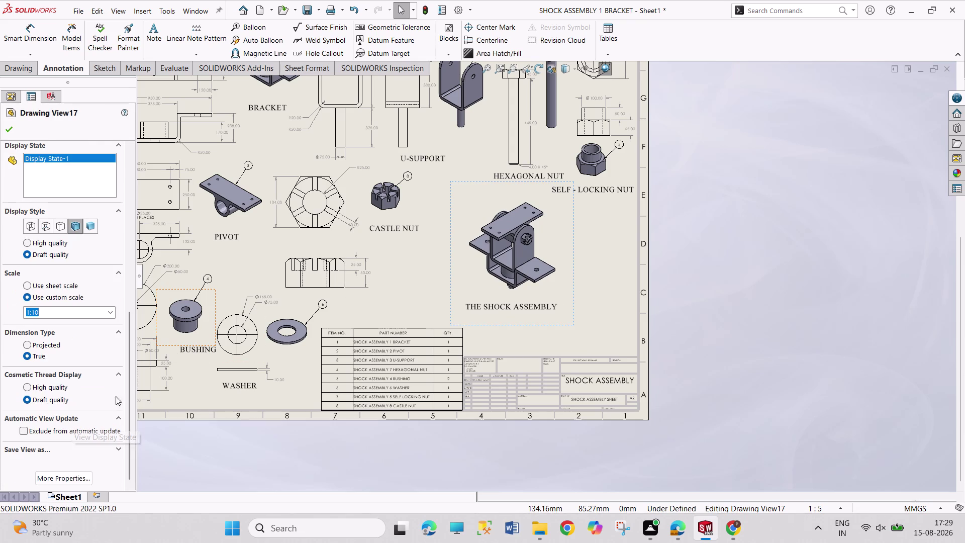
double_click(52, 312)
click(52, 312)
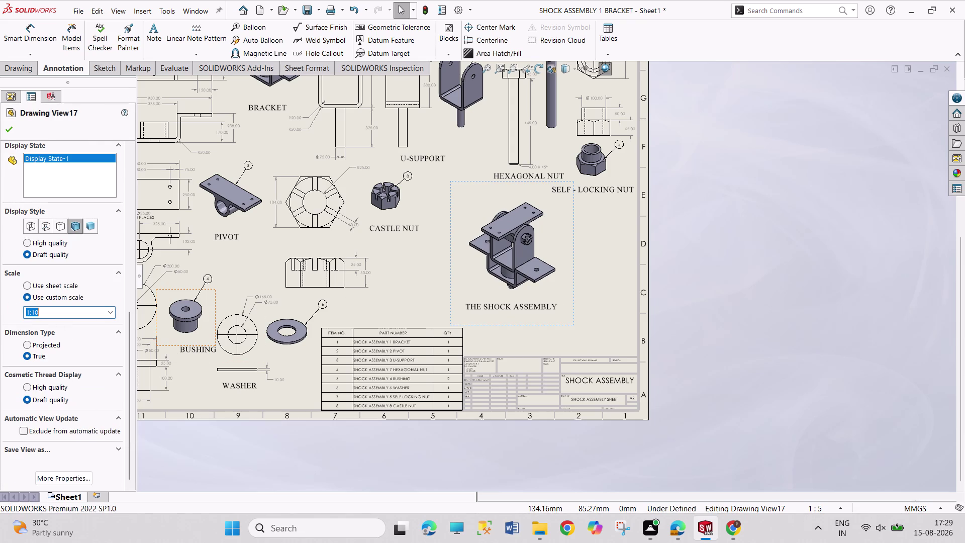
key(BackSpace)
key(BackSpace)
key(8)
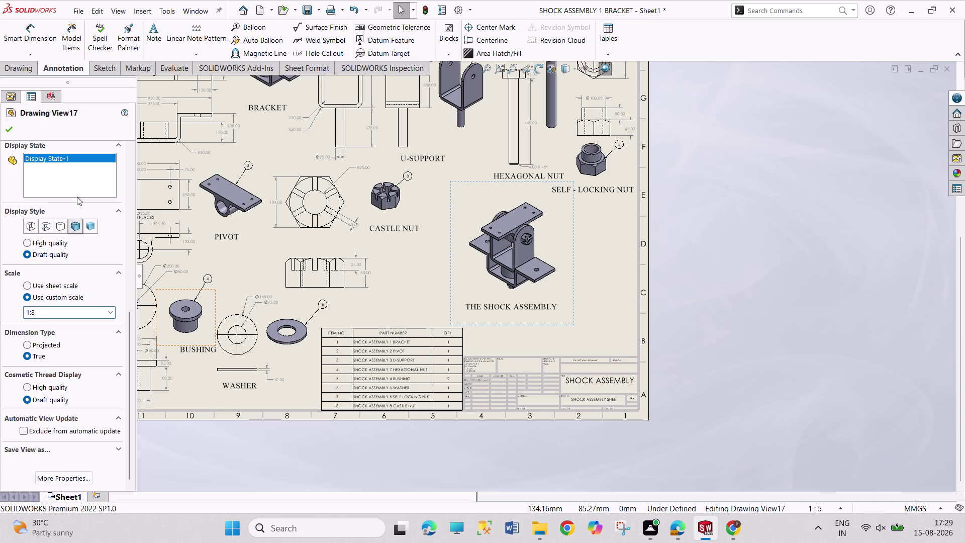
click(6, 128)
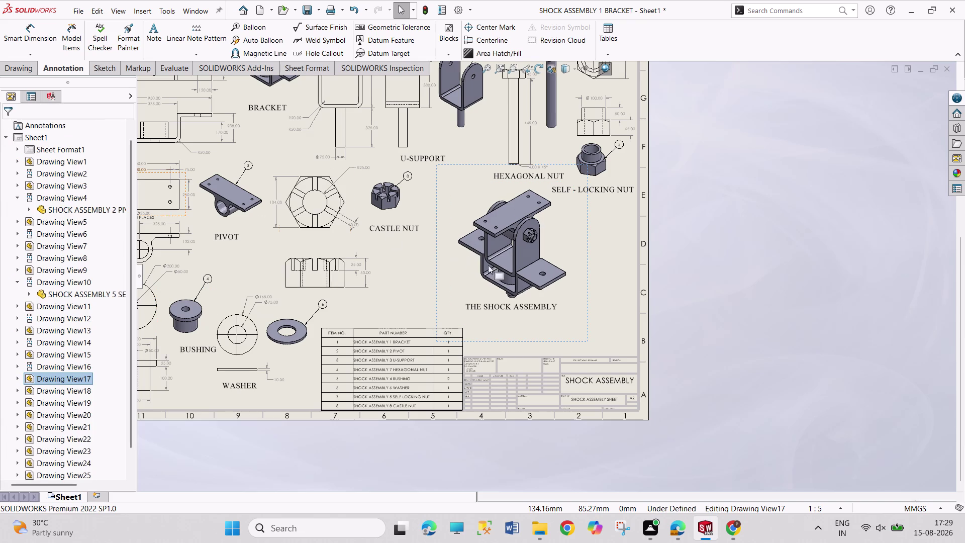
drag(532, 341, 533, 357)
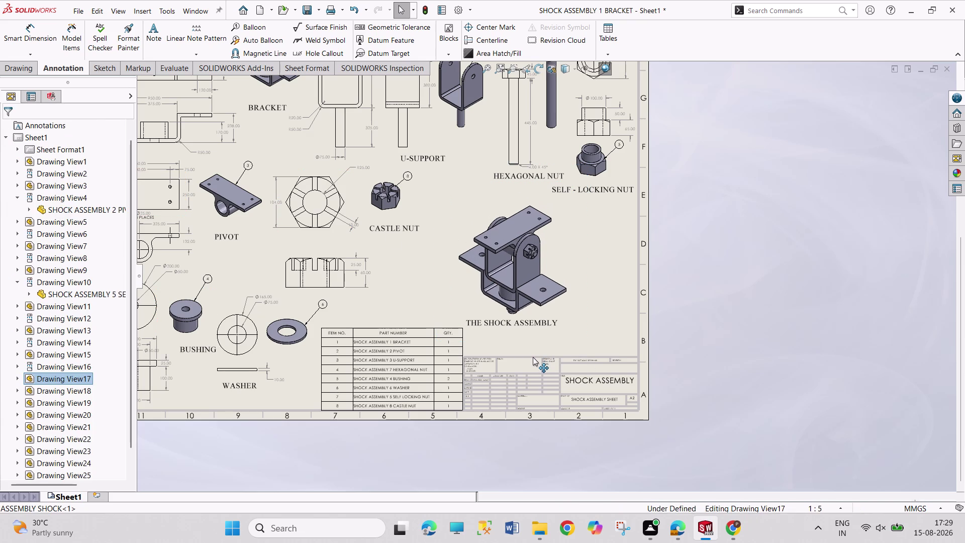
drag(533, 357, 500, 343)
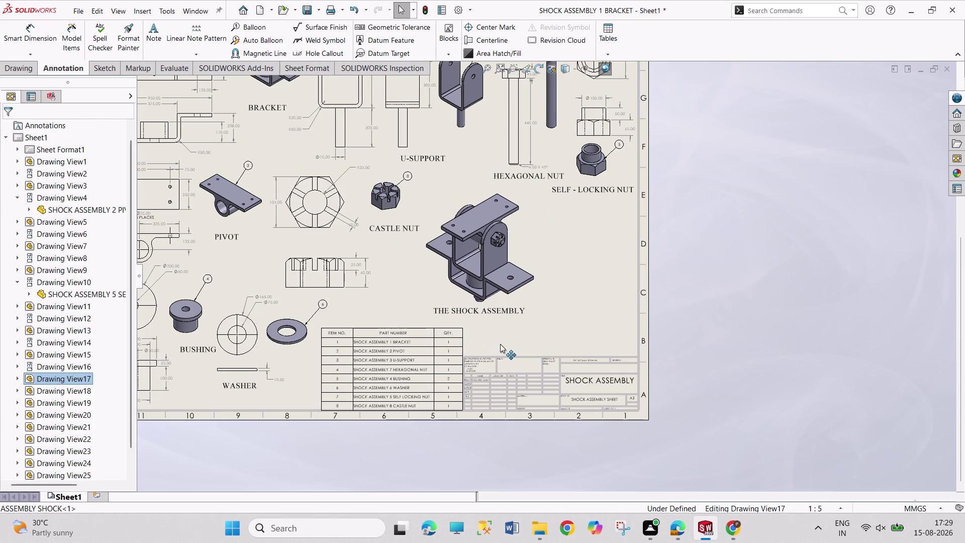
Fine-tune the assembly view and move the self-locking nut view beside it.
drag(500, 344, 504, 345)
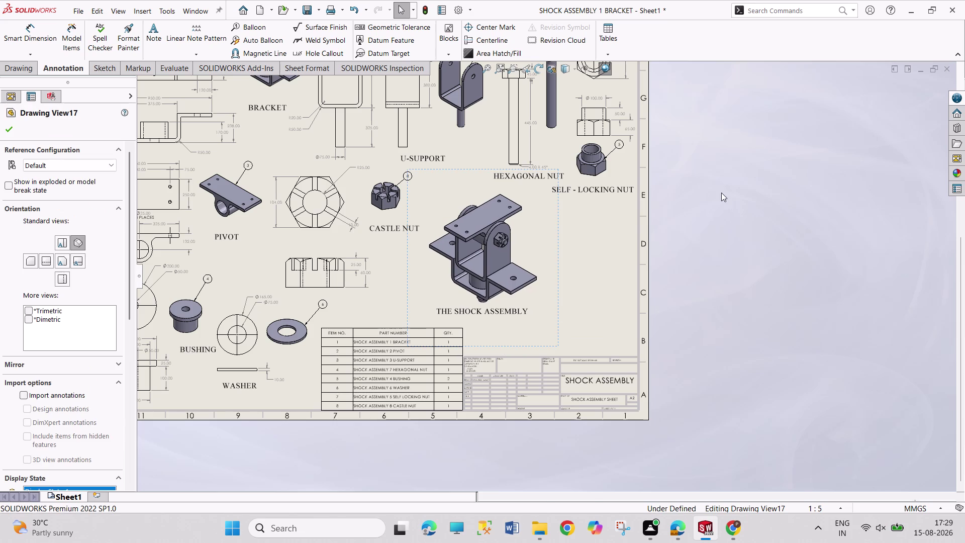
scroll(up, 3)
scroll(down, 3)
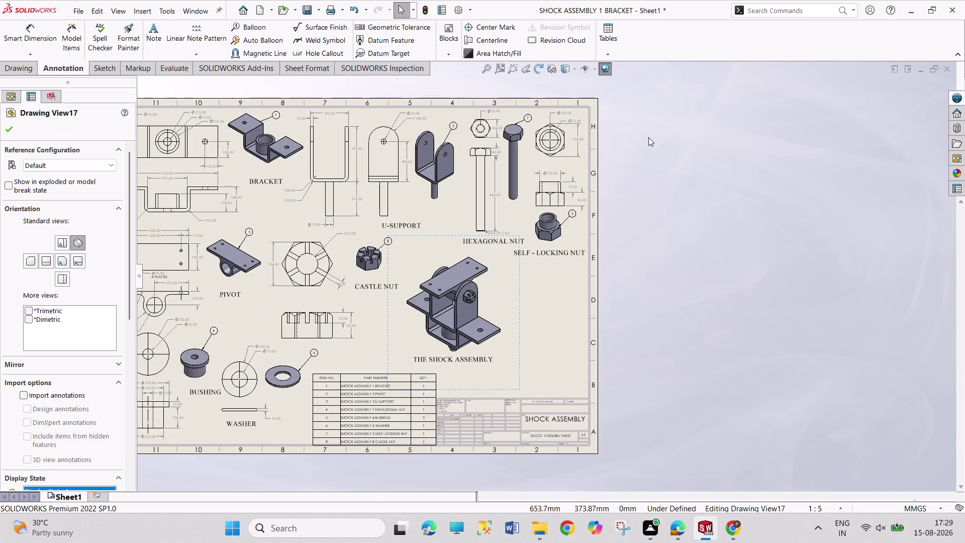
scroll(down, 3)
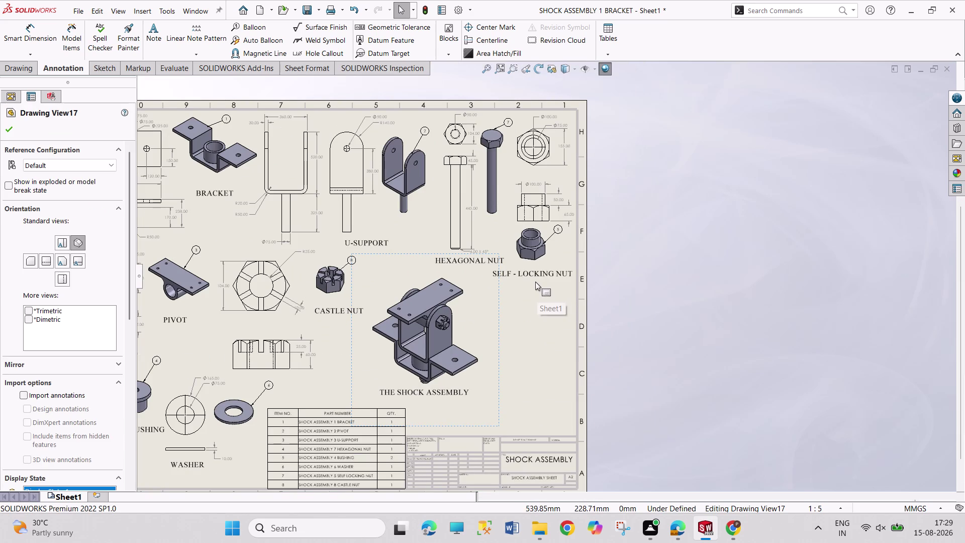
click(536, 280)
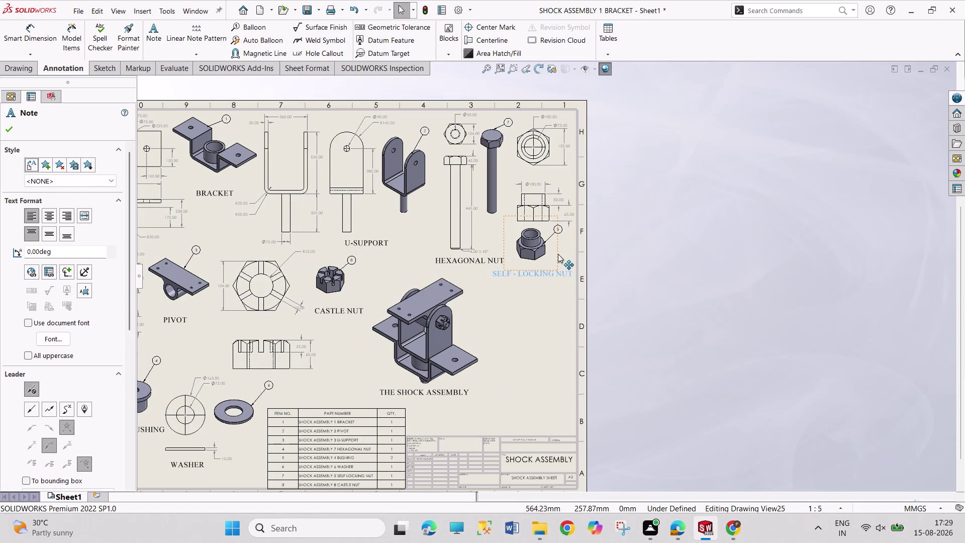
drag(558, 254, 553, 347)
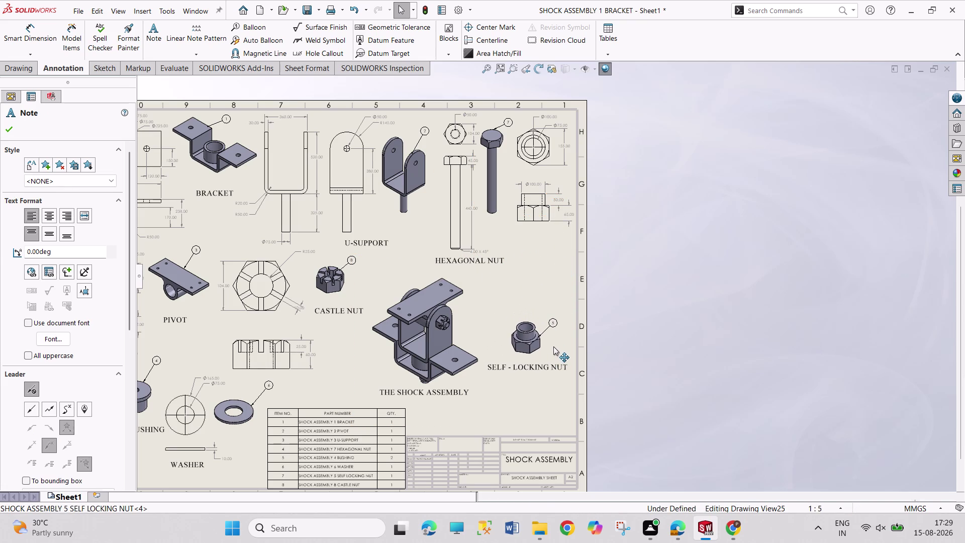
drag(553, 347, 554, 342)
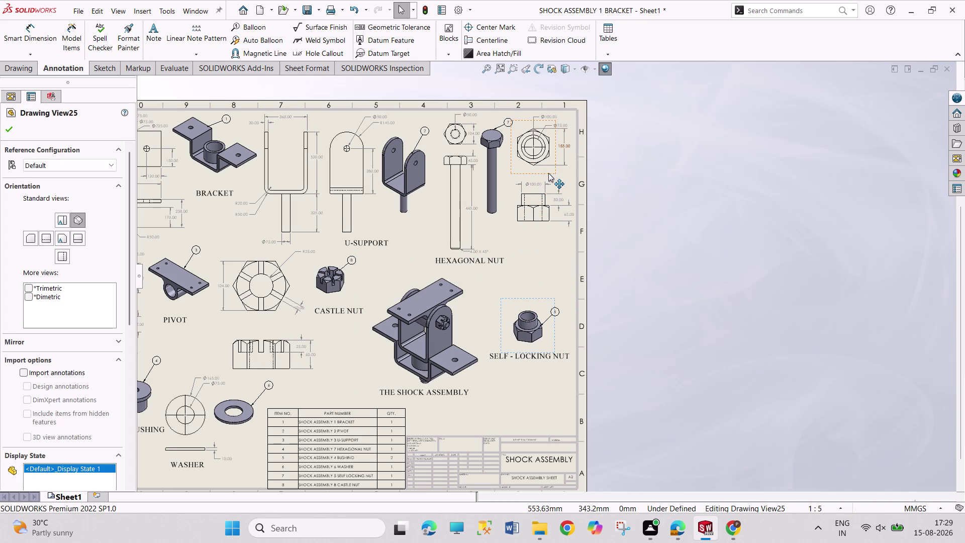
Lower the hexagonal nut's top and front views and shift the bolt view.
click(548, 173)
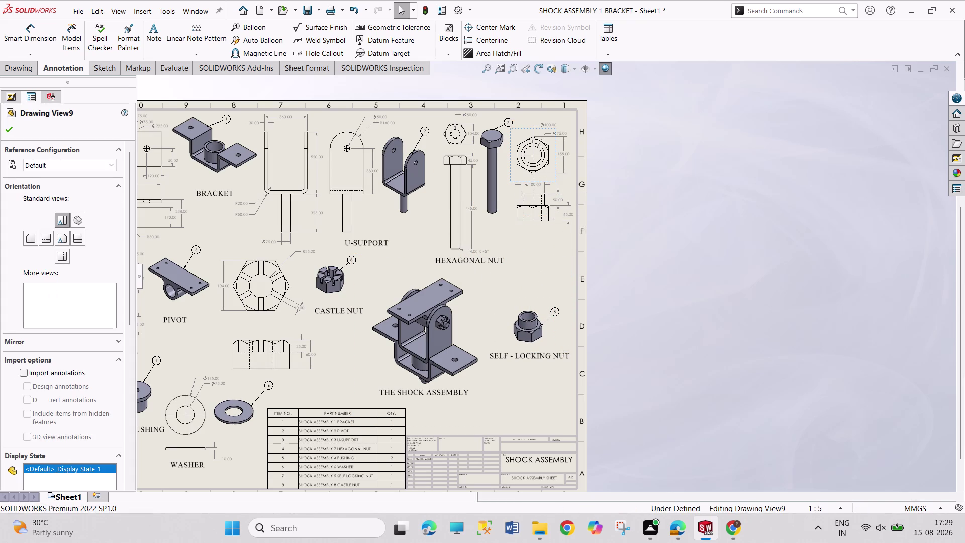
drag(543, 228, 541, 292)
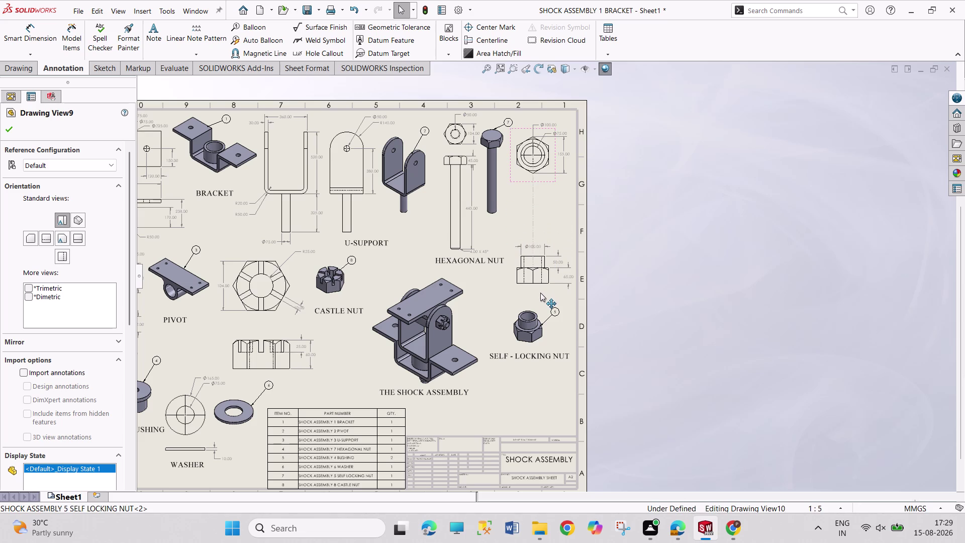
drag(541, 292, 539, 297)
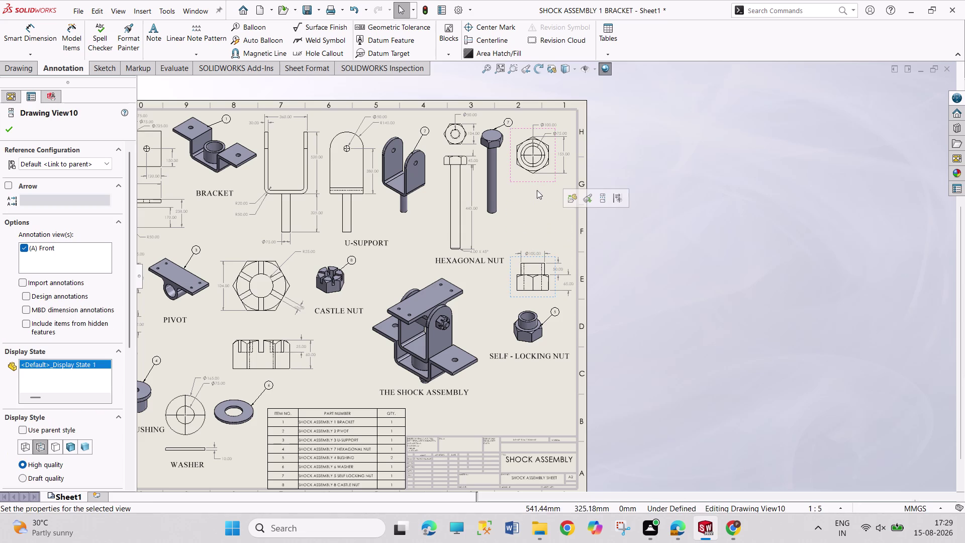
drag(537, 184, 539, 245)
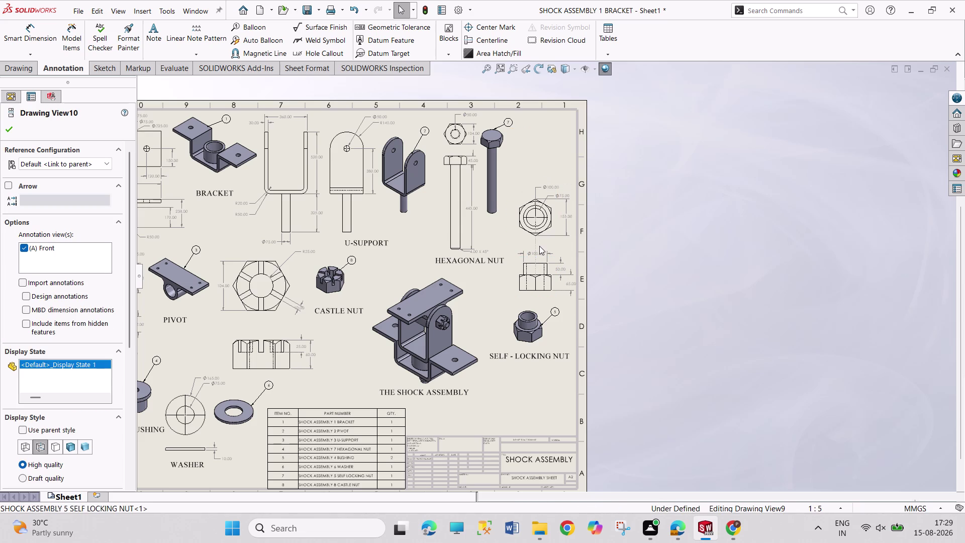
drag(539, 245, 539, 246)
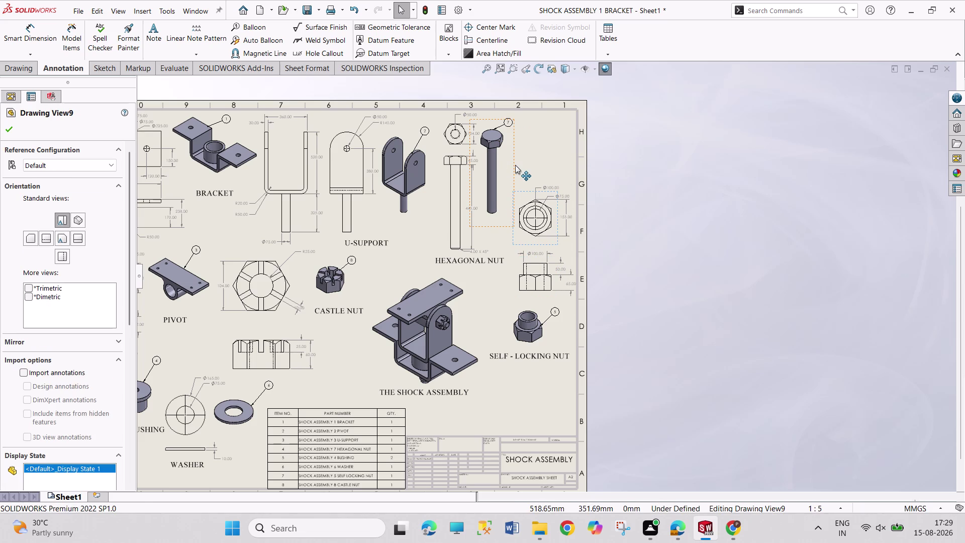
drag(515, 165, 527, 168)
click(654, 263)
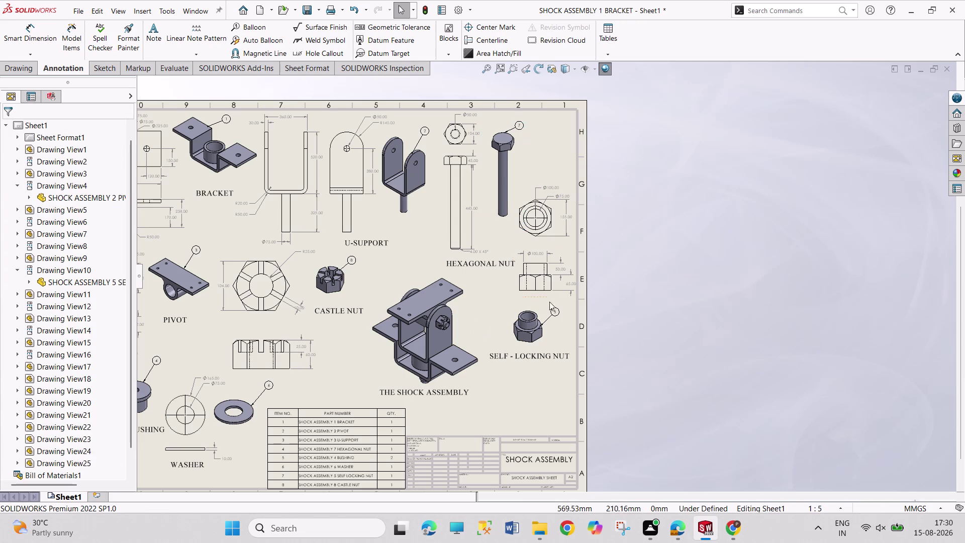
Zoom out to the whole sheet and save the drawing and its modified assembly.
scroll(up, 3)
scroll(up, 3)
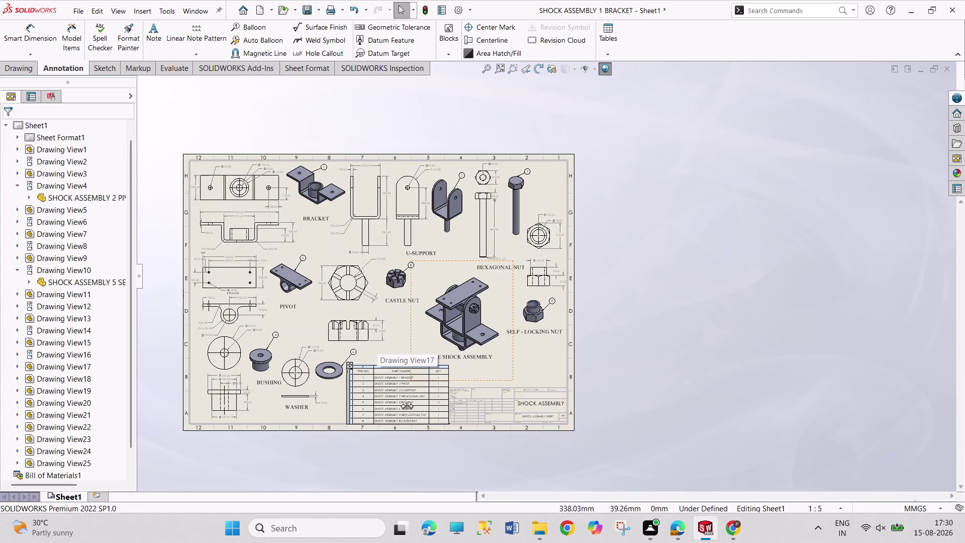
scroll(down, 3)
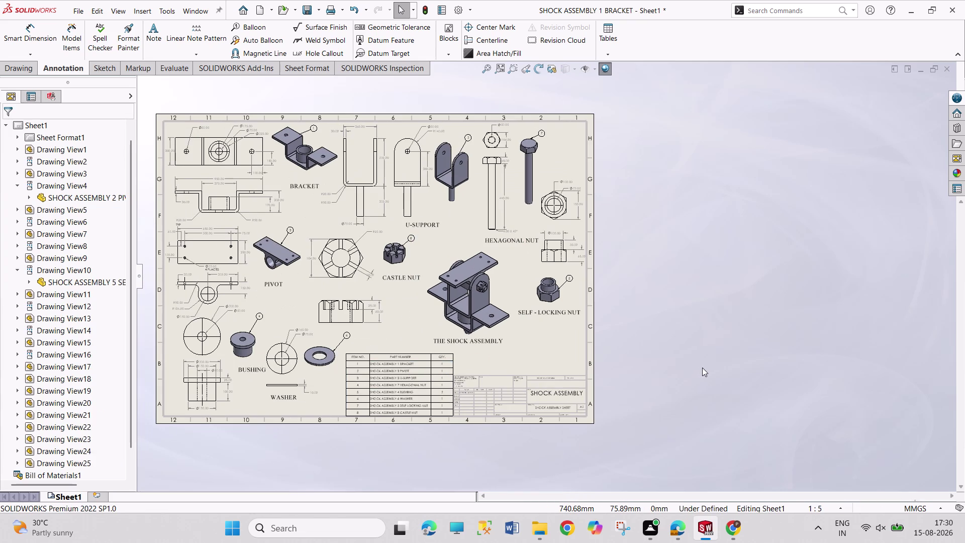
key(ctrl+s)
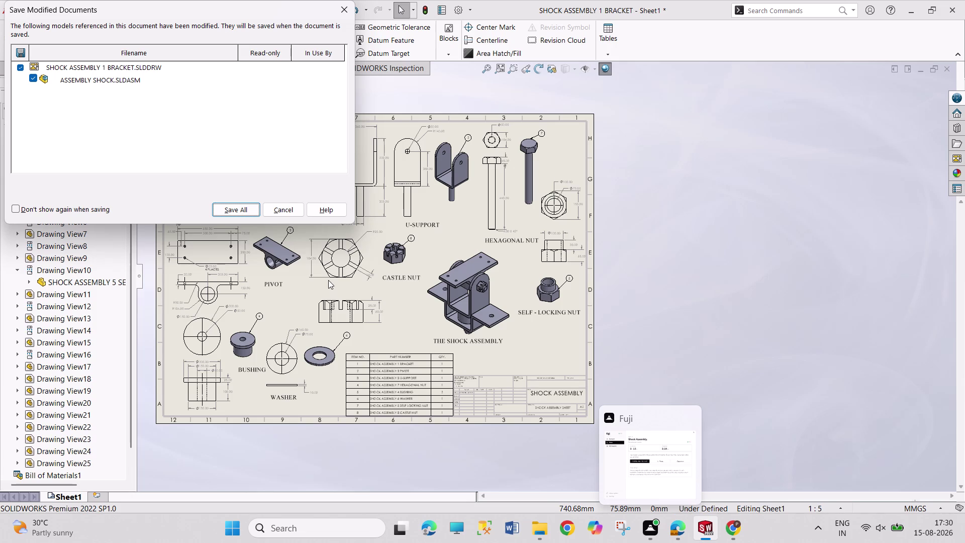
Save all documents, naming the drawing file 'SHOCK ASSEMBLY SHEET'.
click(249, 210)
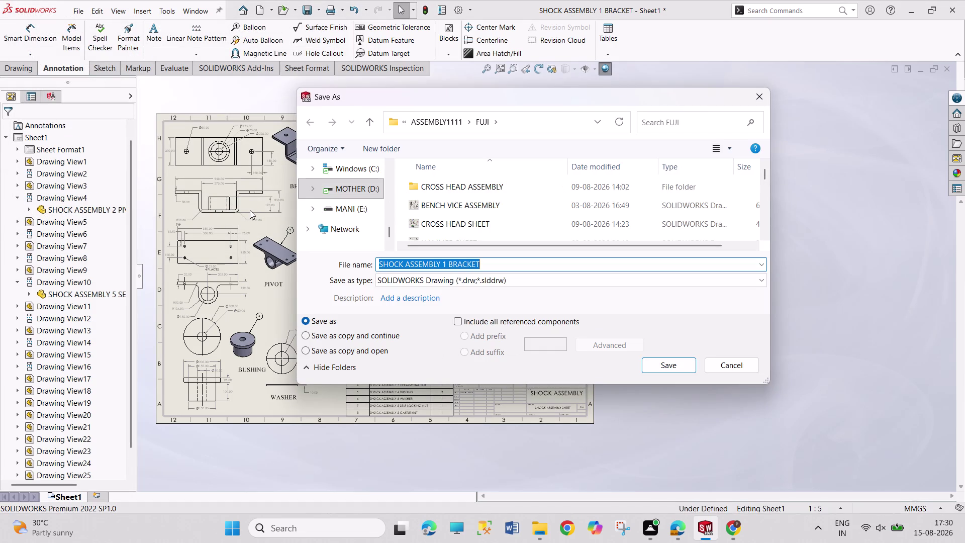
key(s)
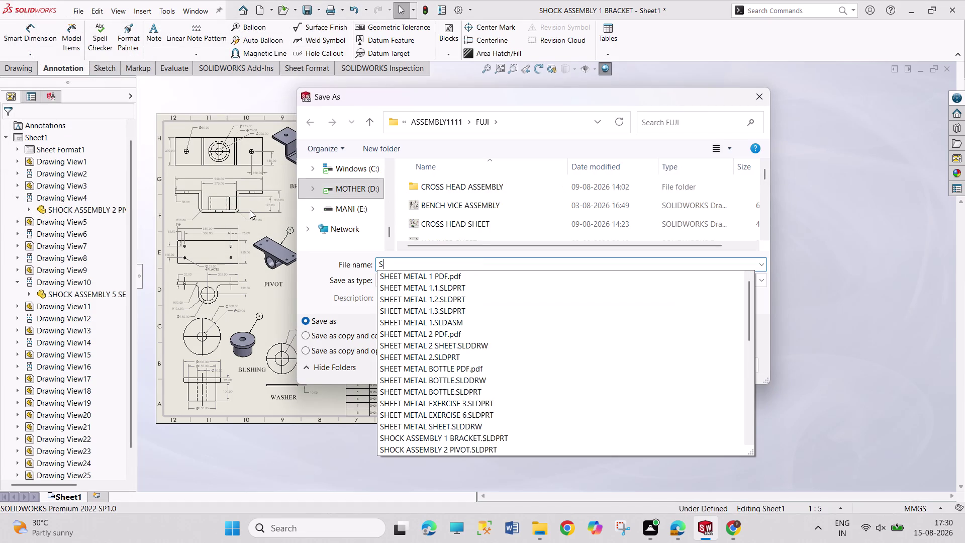
text(HOC)
text(K)
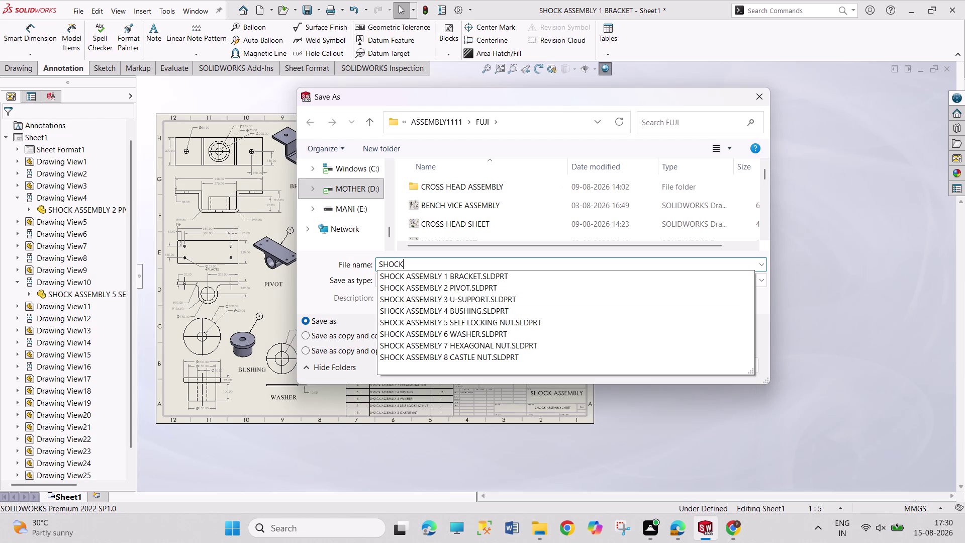
key(space)
text(ASSEM)
text(BLY)
key(space)
text(SH)
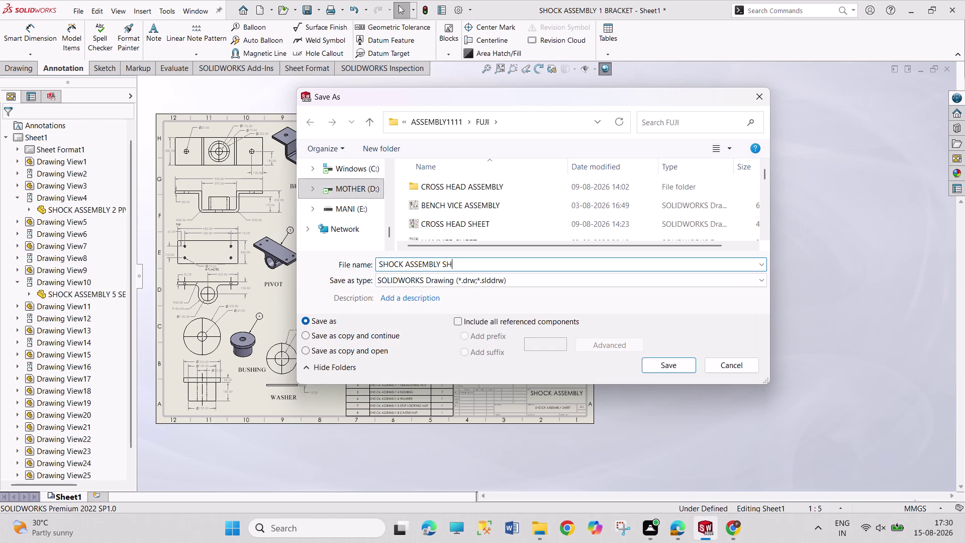
text(EER)
key(BackSpace)
key(t)
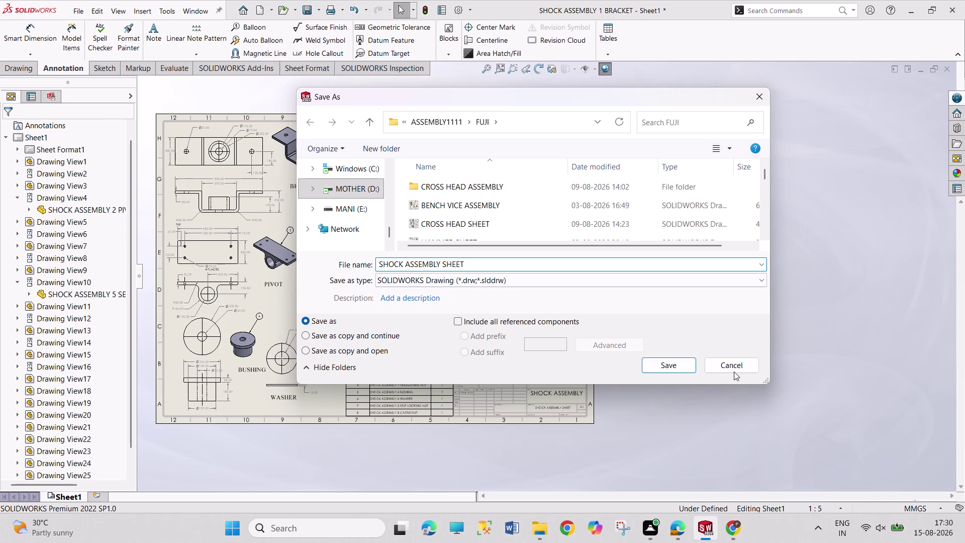
click(689, 367)
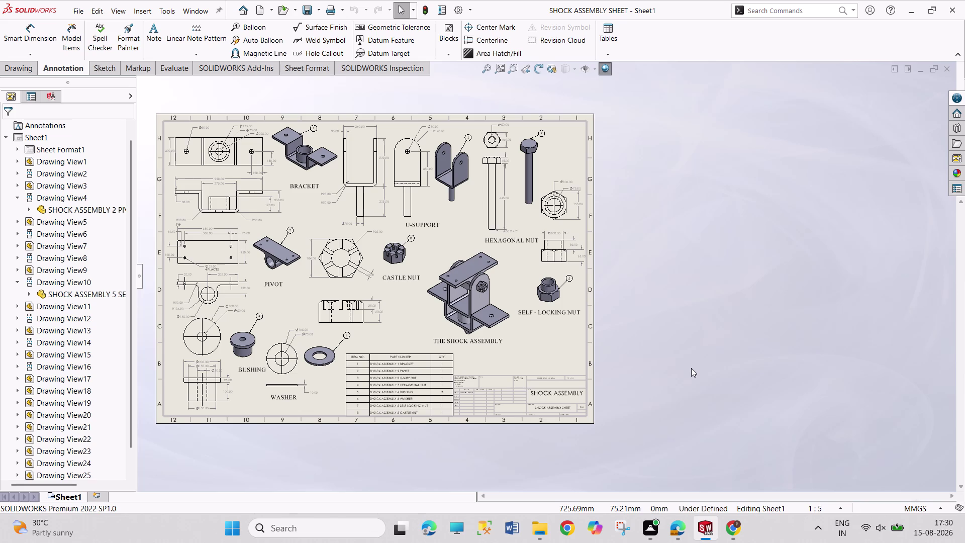
key(ctrl+p)
click(580, 177)
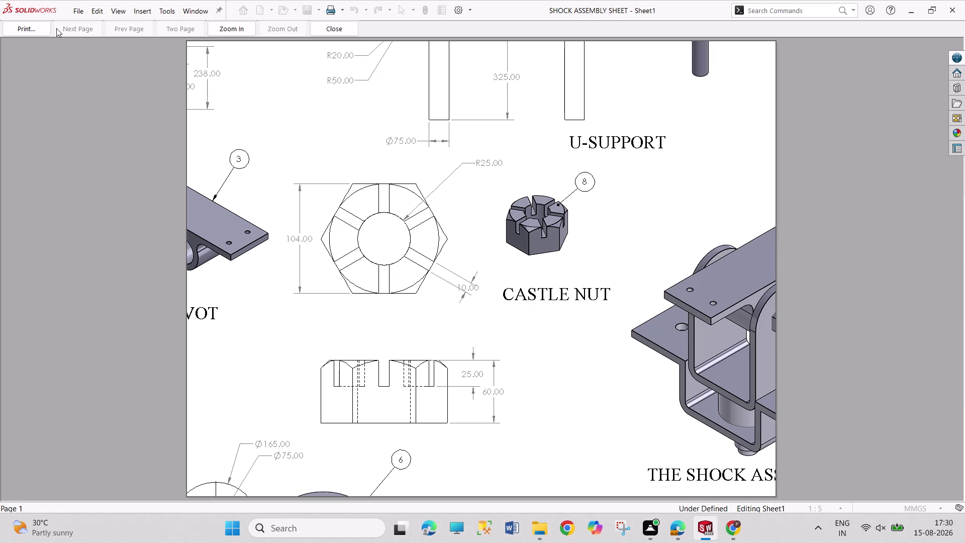
click(323, 29)
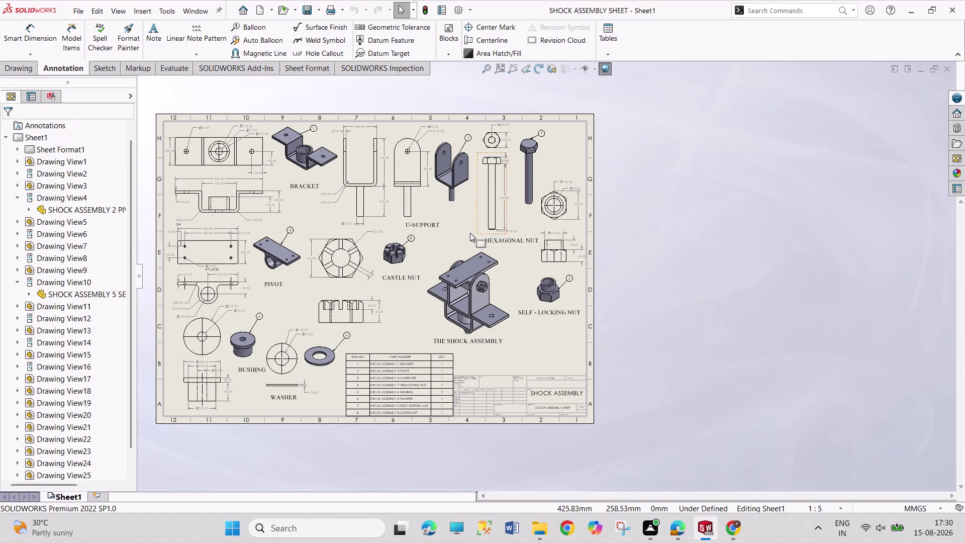
key(ctrl+p)
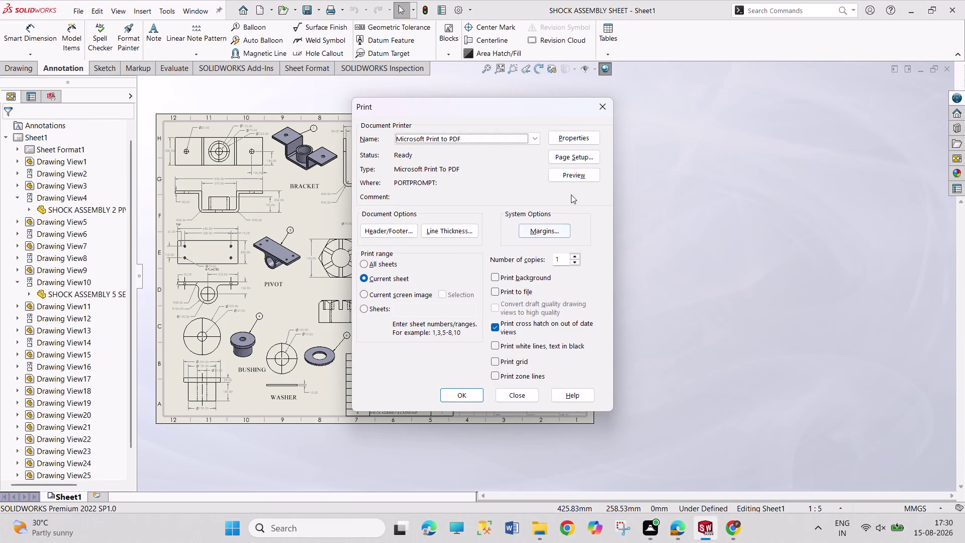
Choose A2 paper in the PDF printer's Page Setup and request a preview.
click(577, 158)
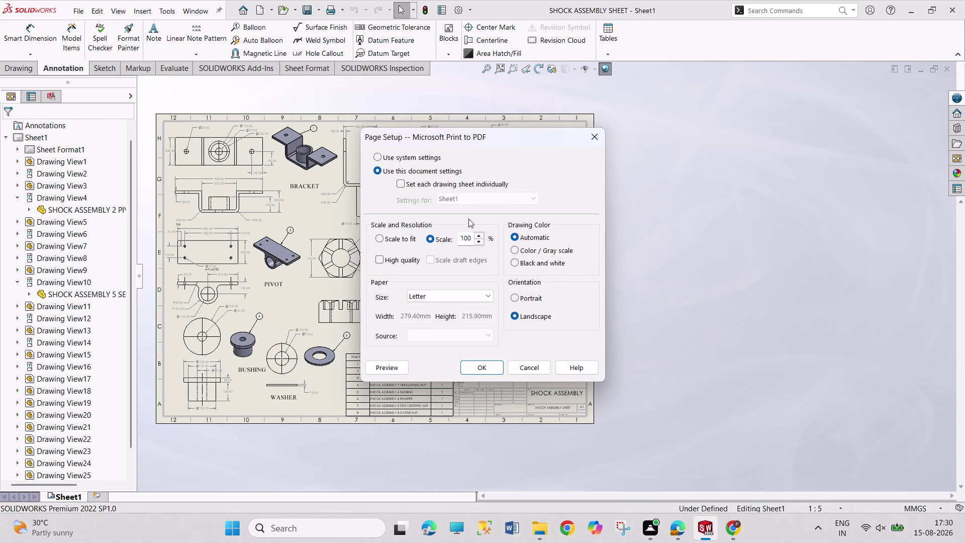
click(454, 297)
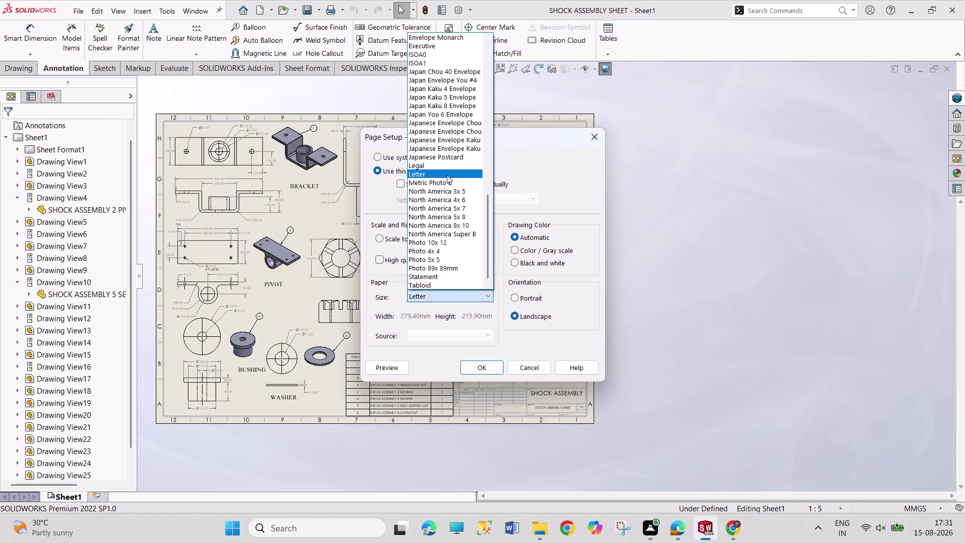
scroll(up, 3)
scroll(up, 3)
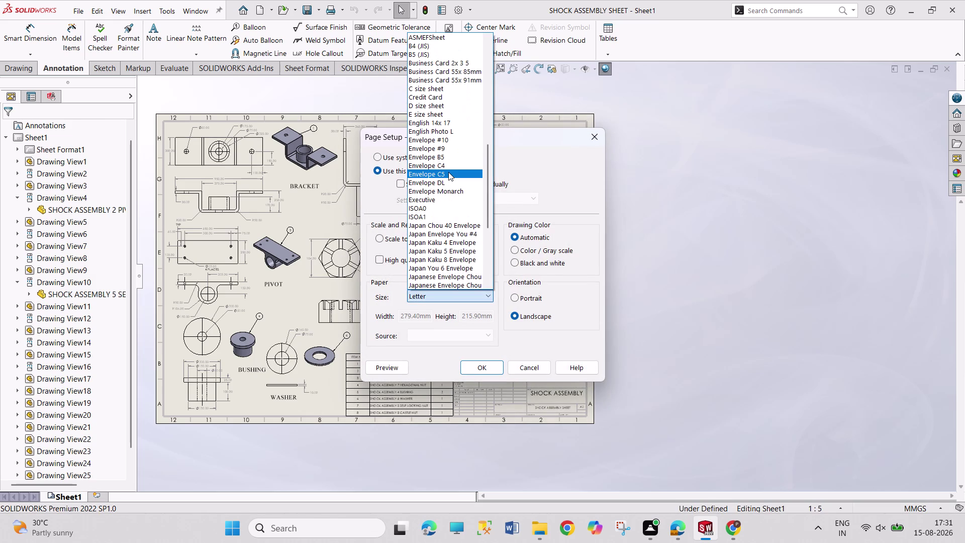
scroll(up, 3)
scroll(up, 3)
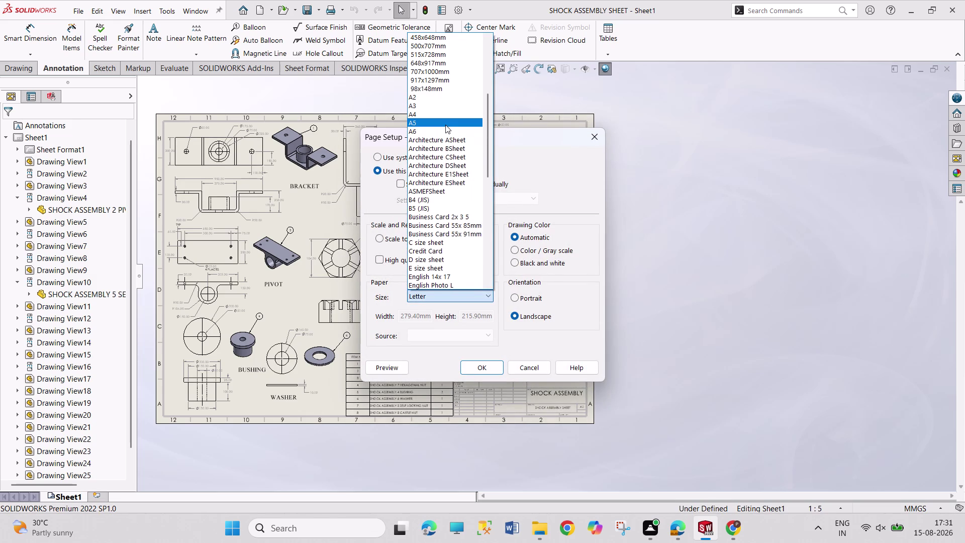
click(441, 99)
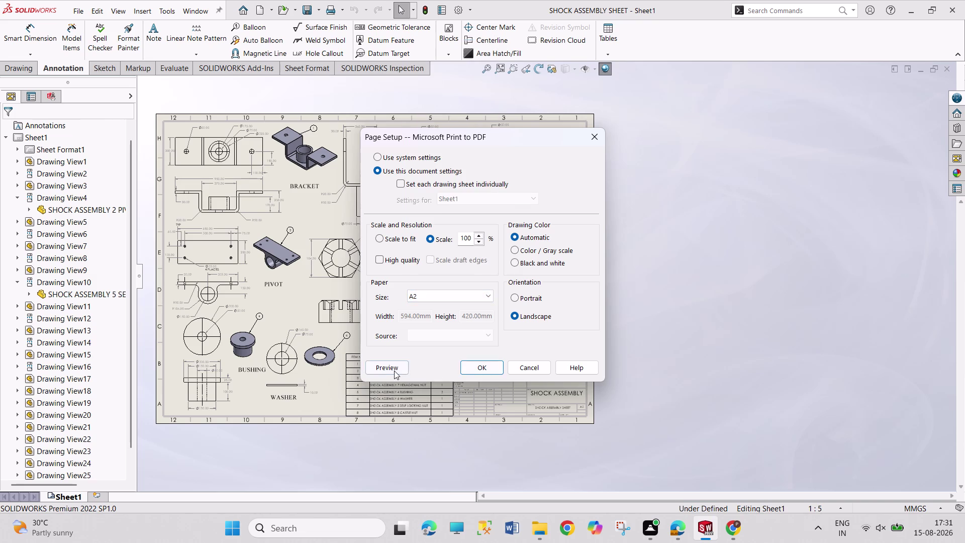
click(393, 370)
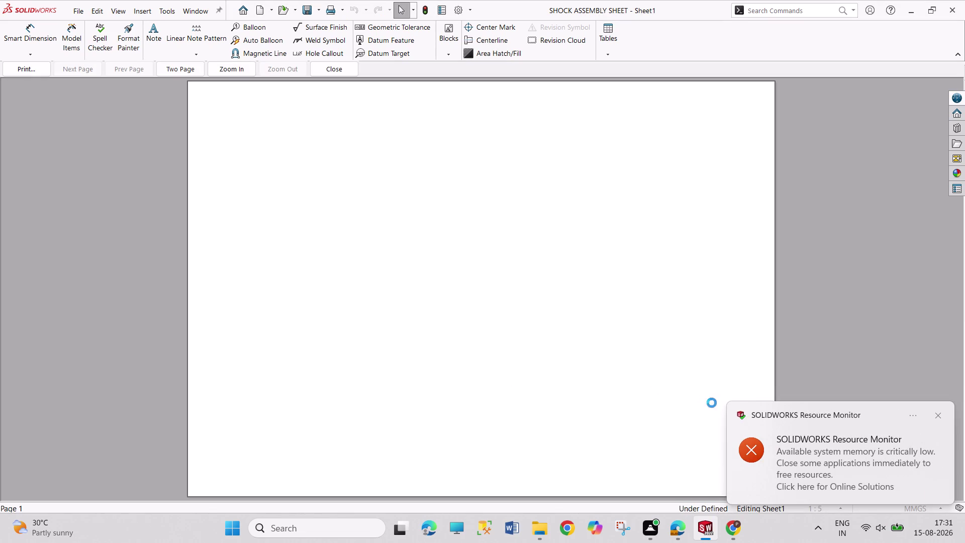
Dismiss the low system memory alert shown over the print preview.
click(936, 414)
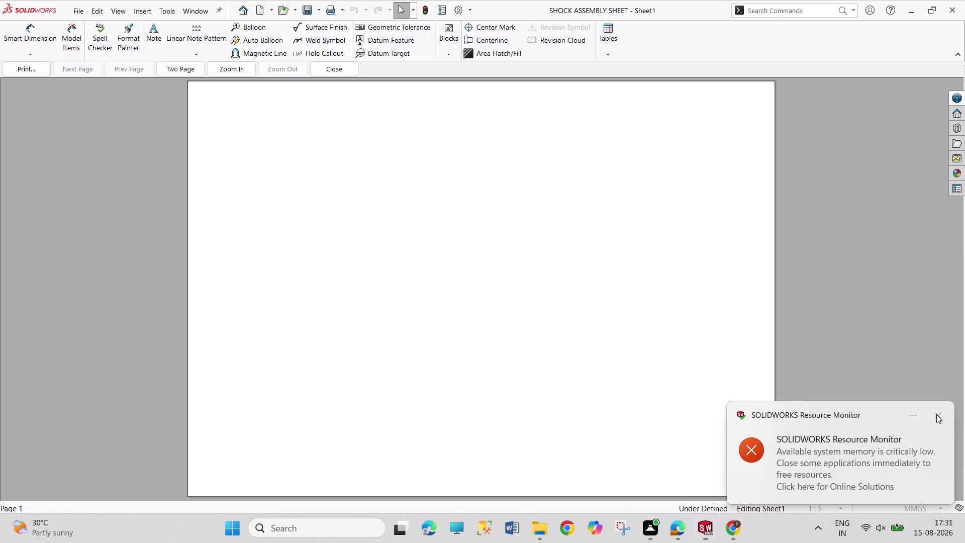